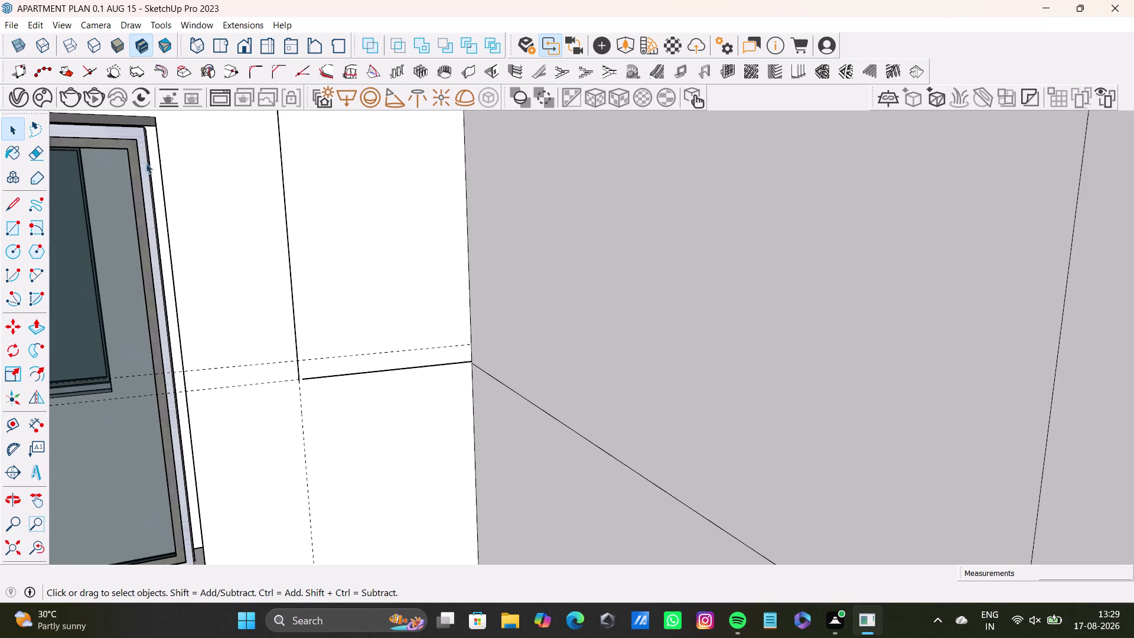
Delete the panel outline's old bottom edge.
scroll(down, 3)
scroll(up, 3)
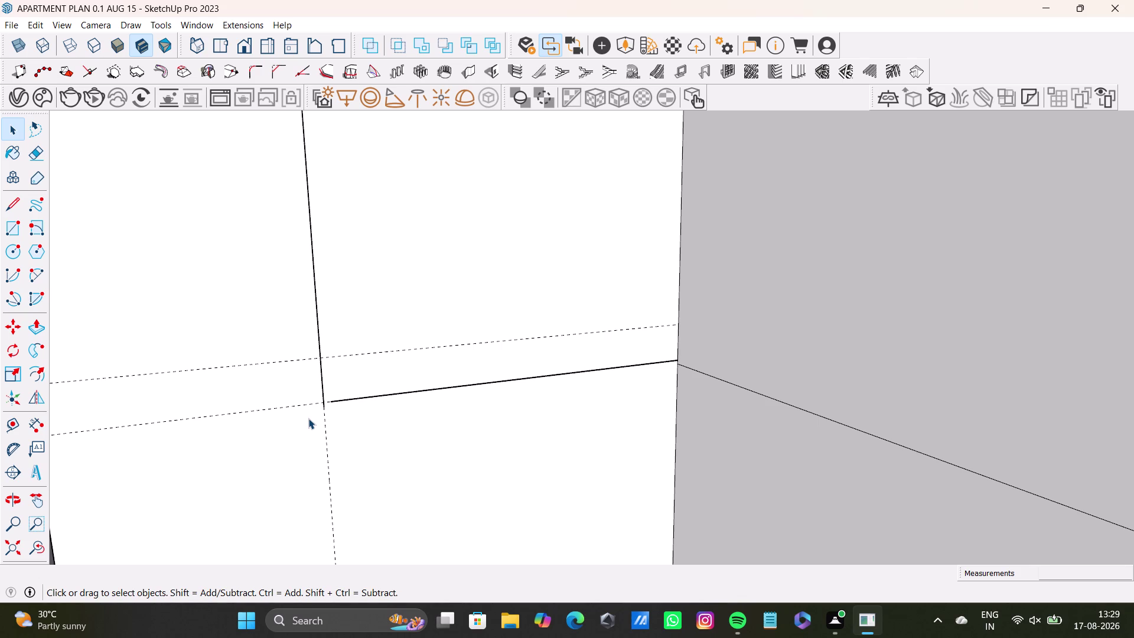
scroll(down, 3)
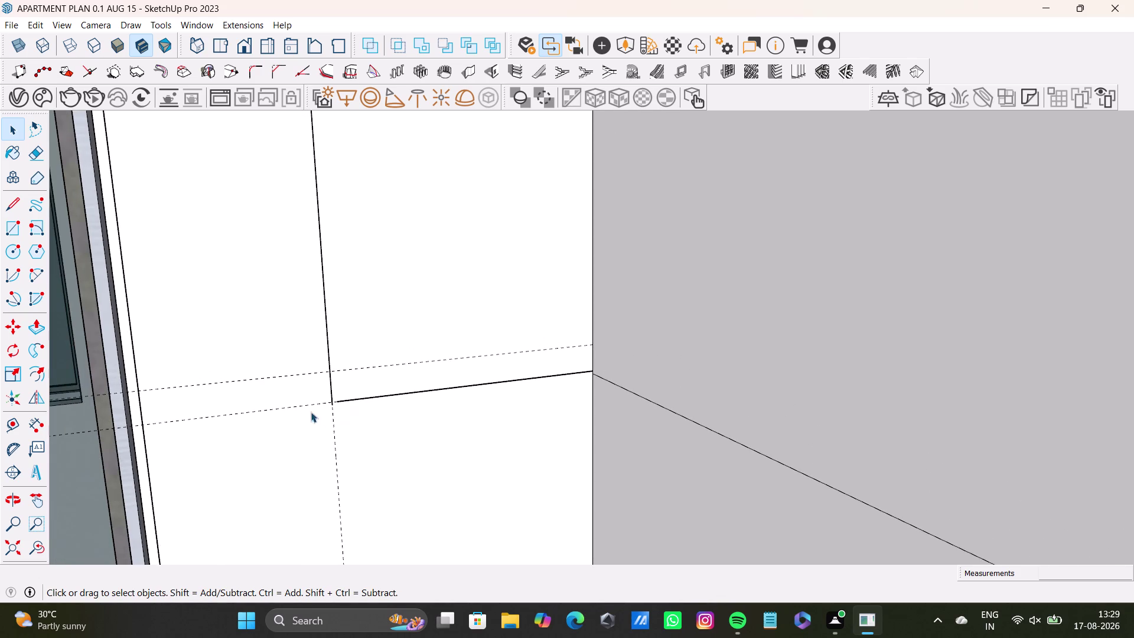
click(411, 391)
key(Delete)
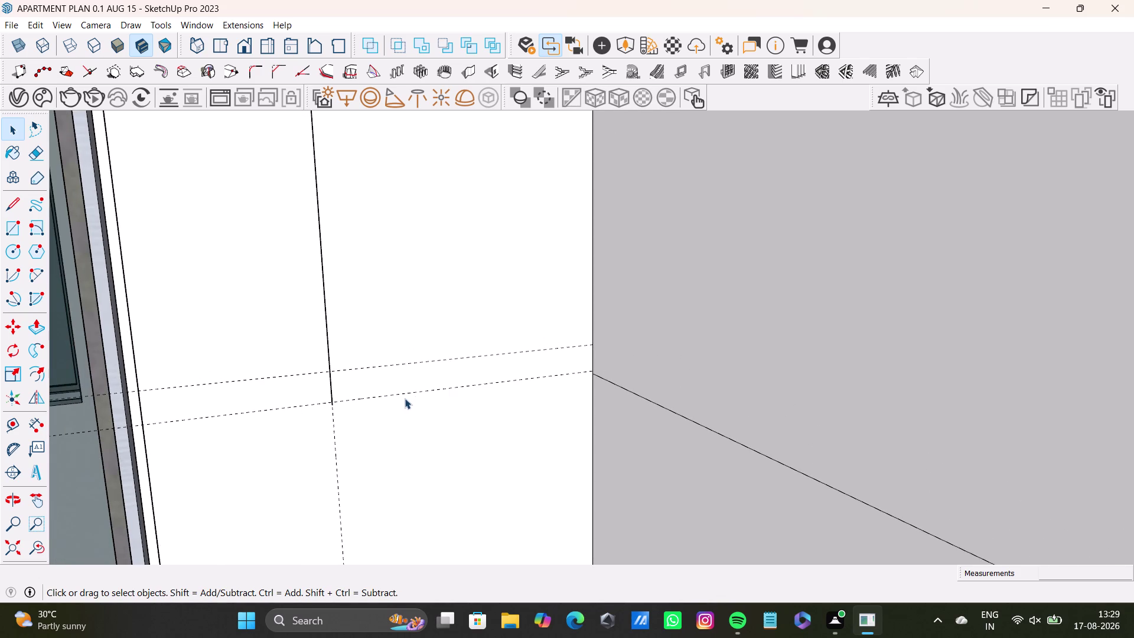
Draw a new bottom edge from the wall corner to the panel's side edge.
click(13, 197)
scroll(up, 3)
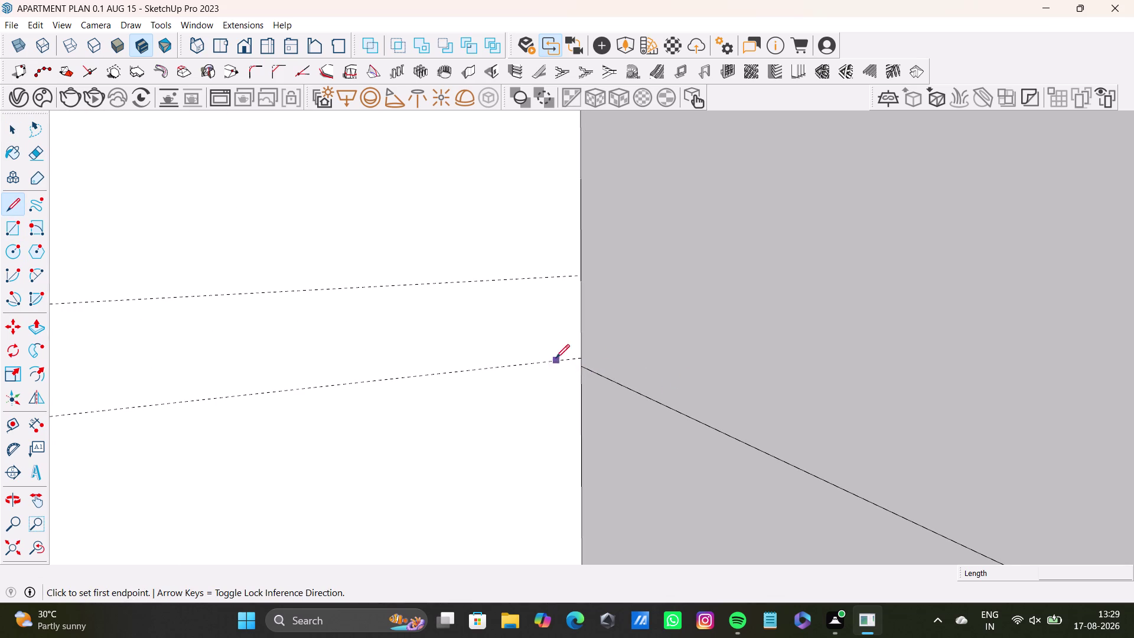
click(581, 369)
scroll(down, 3)
middle_drag(222, 426, 661, 383)
scroll(down, 3)
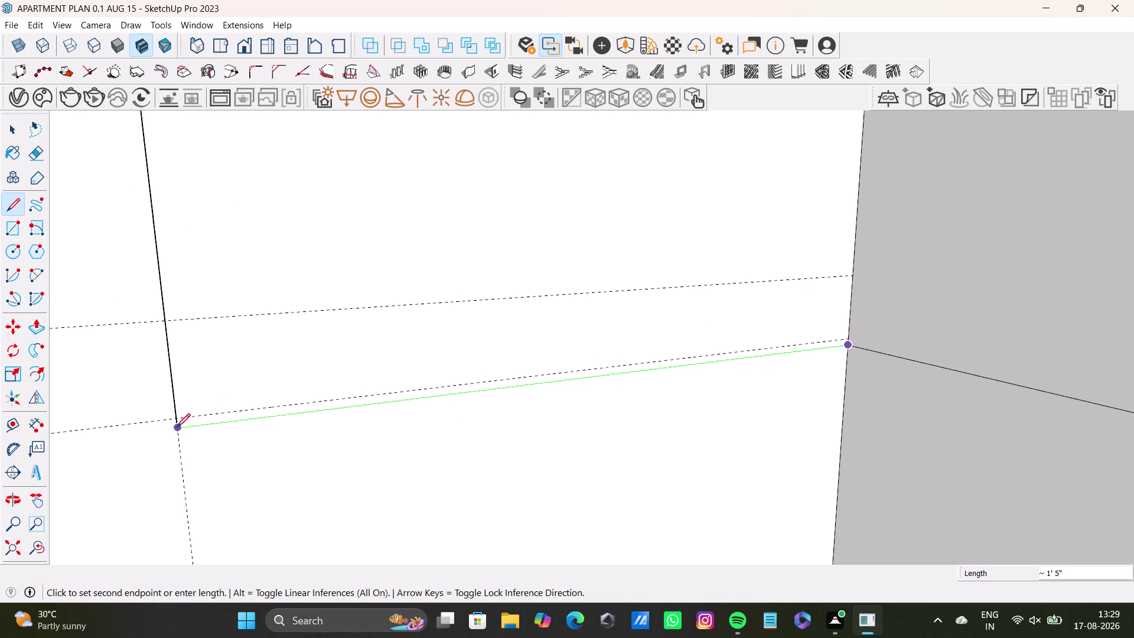
click(177, 428)
key(space)
scroll(down, 3)
middle_drag(378, 445, 389, 506)
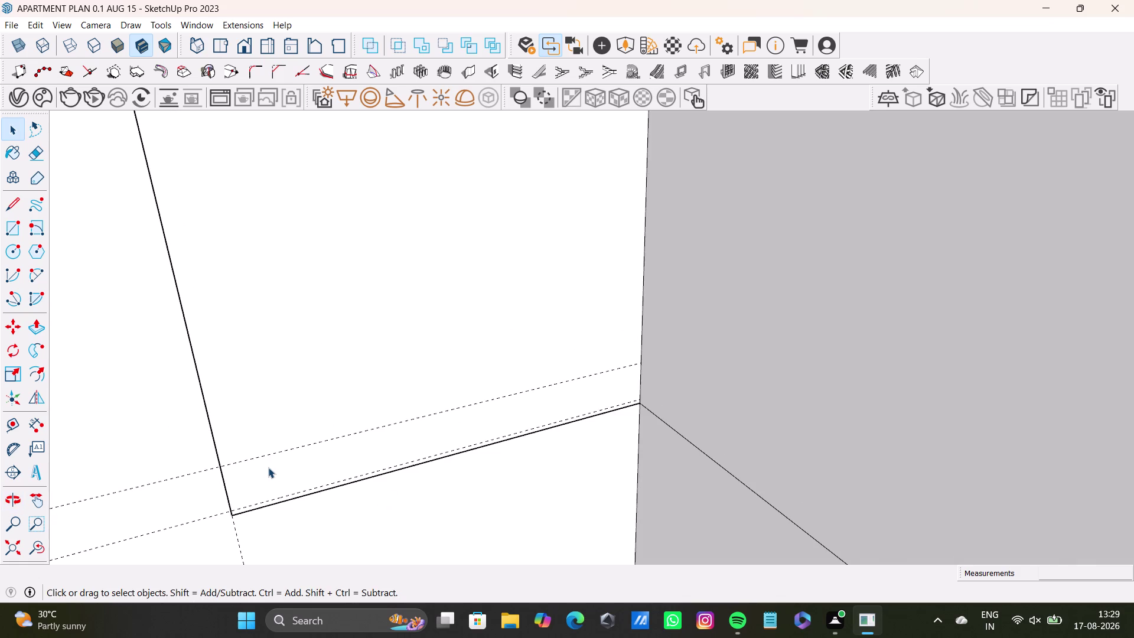
scroll(up, 3)
middle_drag(267, 465, 297, 415)
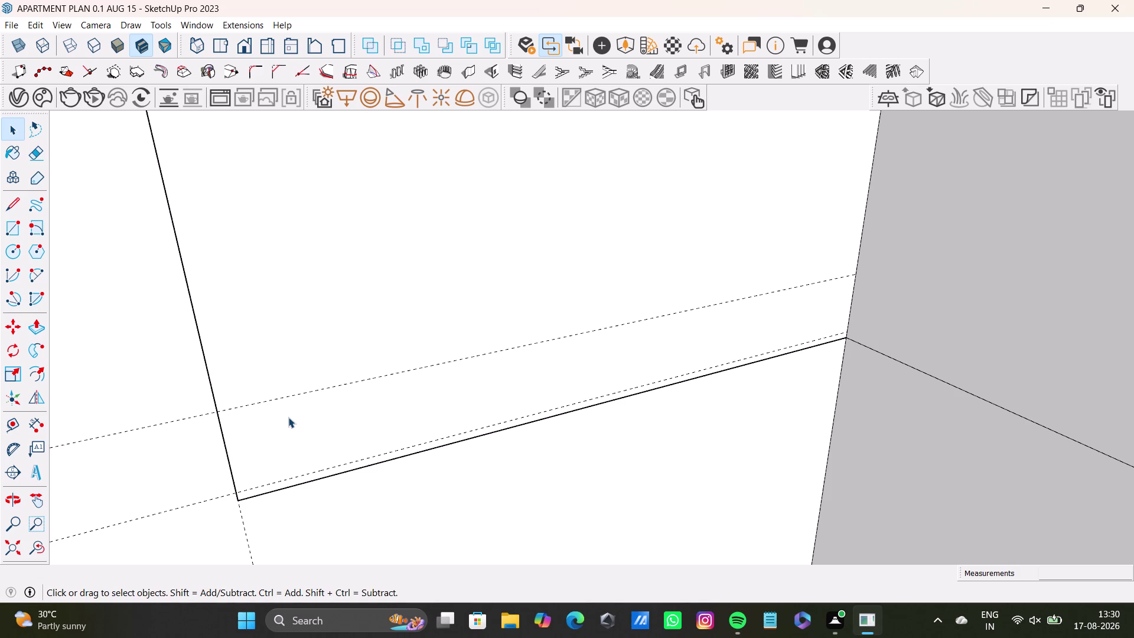
Delete the stray guide line above the panel's bottom edge.
key(space)
scroll(down, 3)
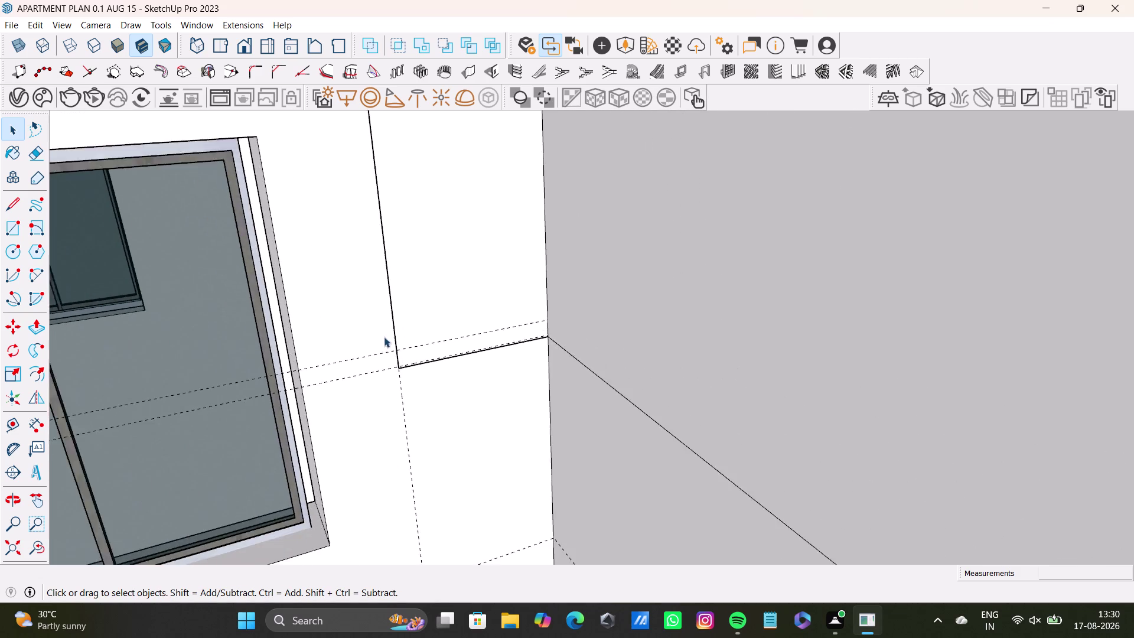
scroll(down, 3)
middle_drag(384, 337, 417, 341)
middle_drag(419, 340, 473, 375)
middle_drag(481, 322, 399, 322)
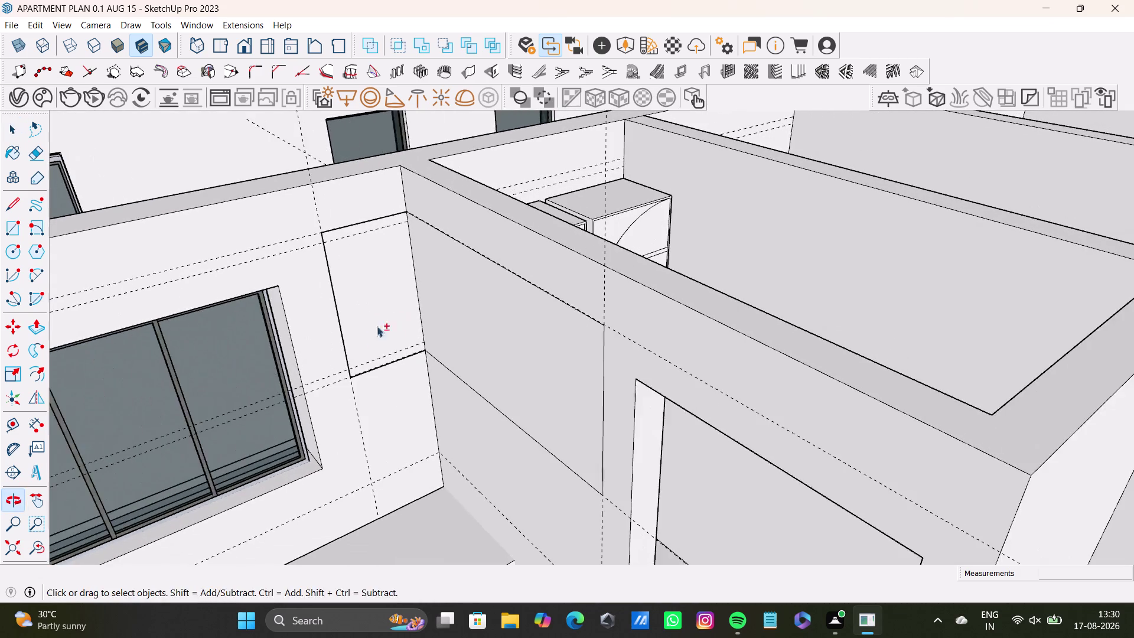
middle_drag(379, 350, 513, 276)
middle_drag(582, 272, 434, 191)
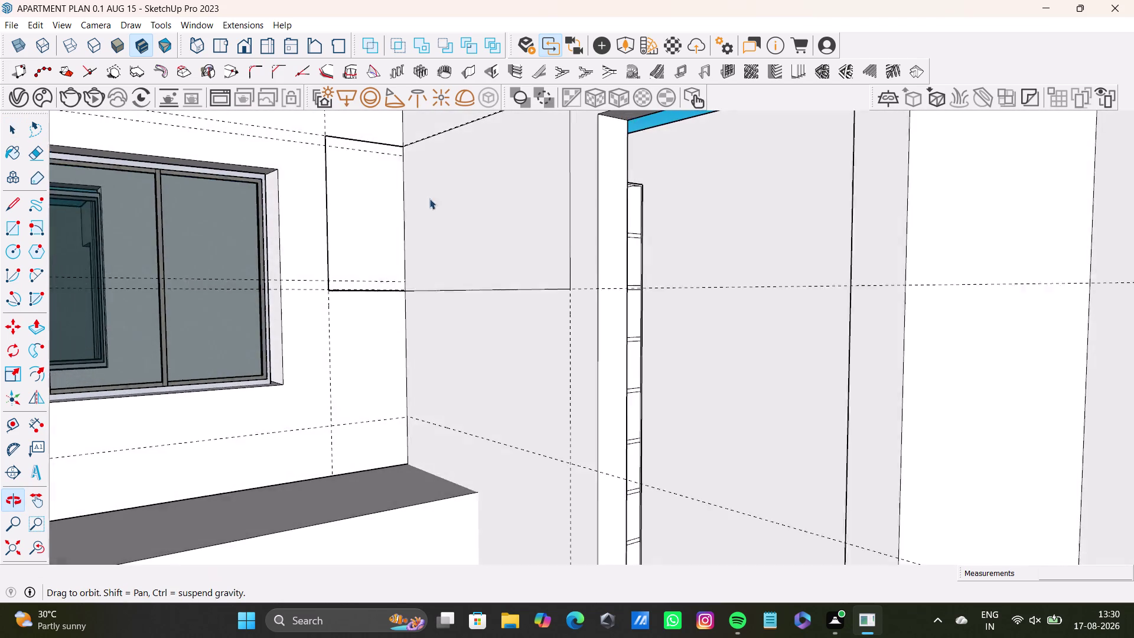
middle_drag(434, 192, 432, 195)
scroll(up, 3)
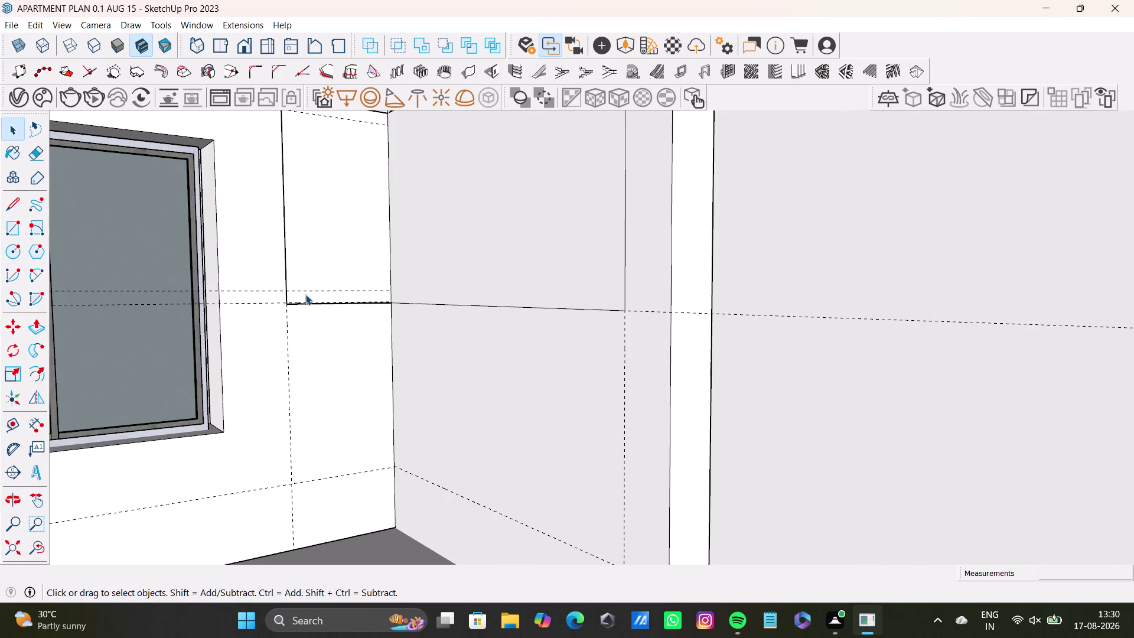
scroll(up, 3)
scroll(up, 3)
click(396, 285)
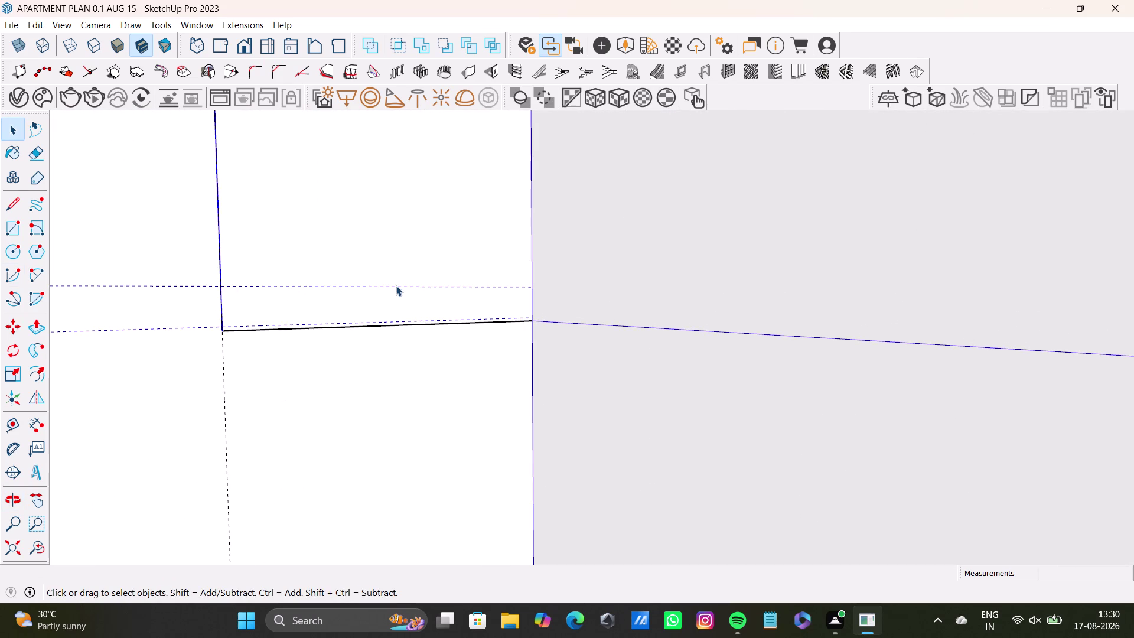
click(396, 285)
double_click(396, 291)
double_click(397, 286)
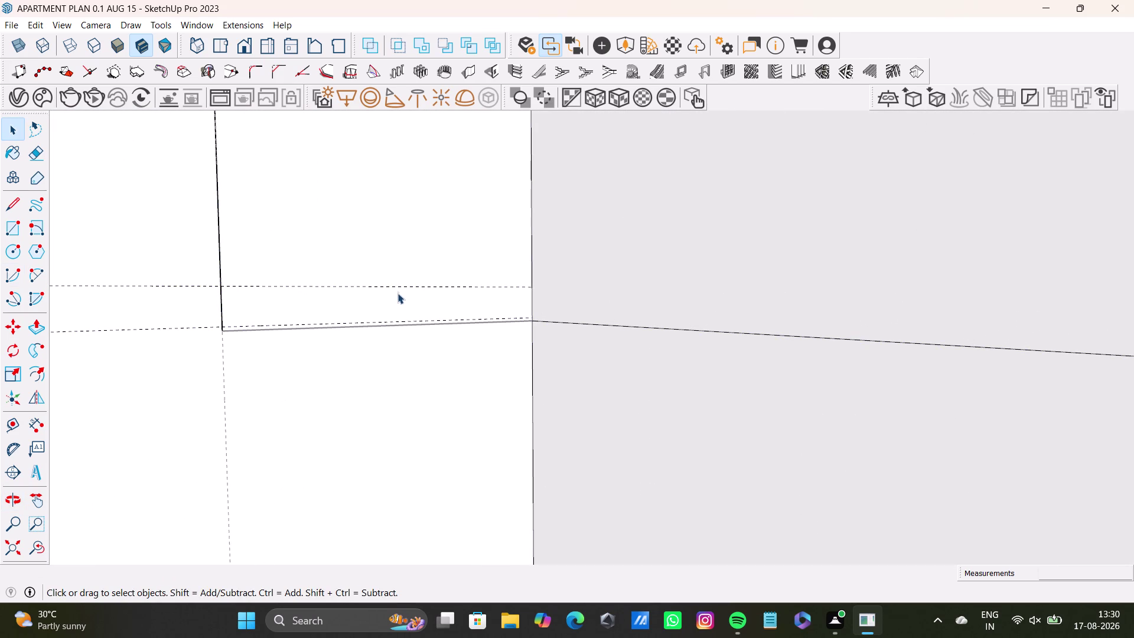
click(397, 286)
key(Delete)
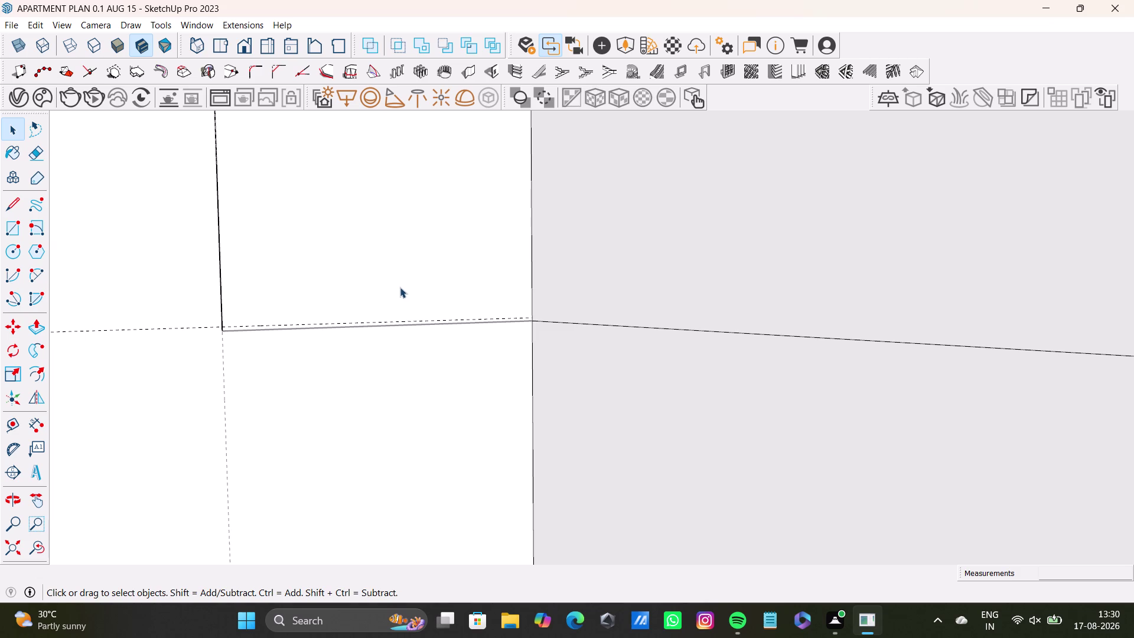
Delete the guide line near the panel's top edge and check the corner.
middle_drag(470, 325, 480, 396)
scroll(down, 3)
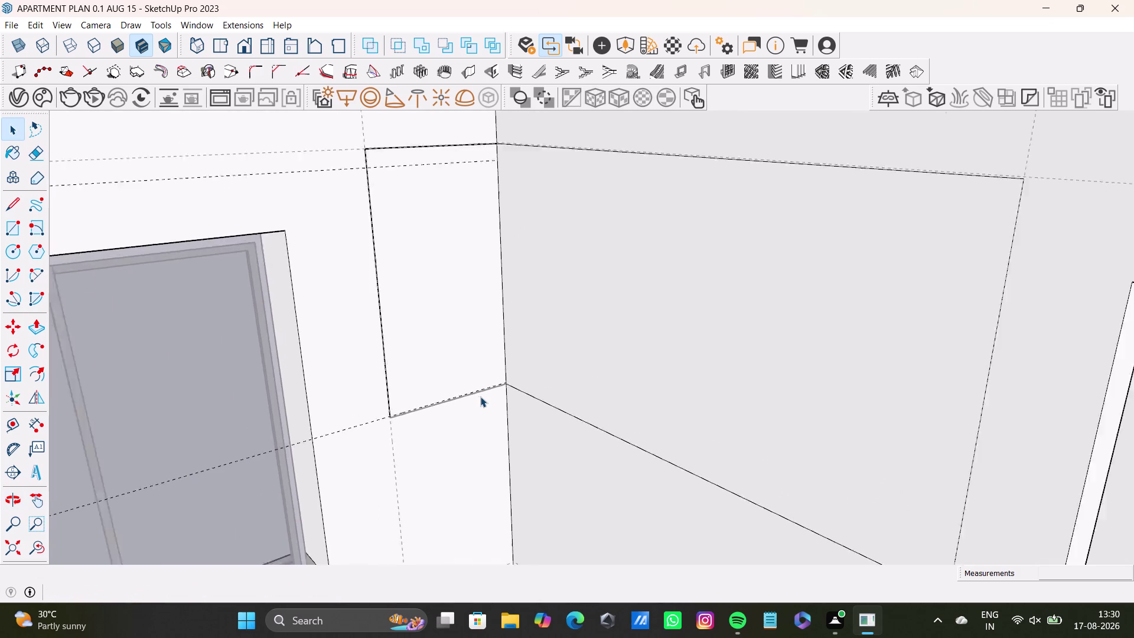
middle_drag(459, 337, 392, 354)
scroll(up, 3)
click(348, 210)
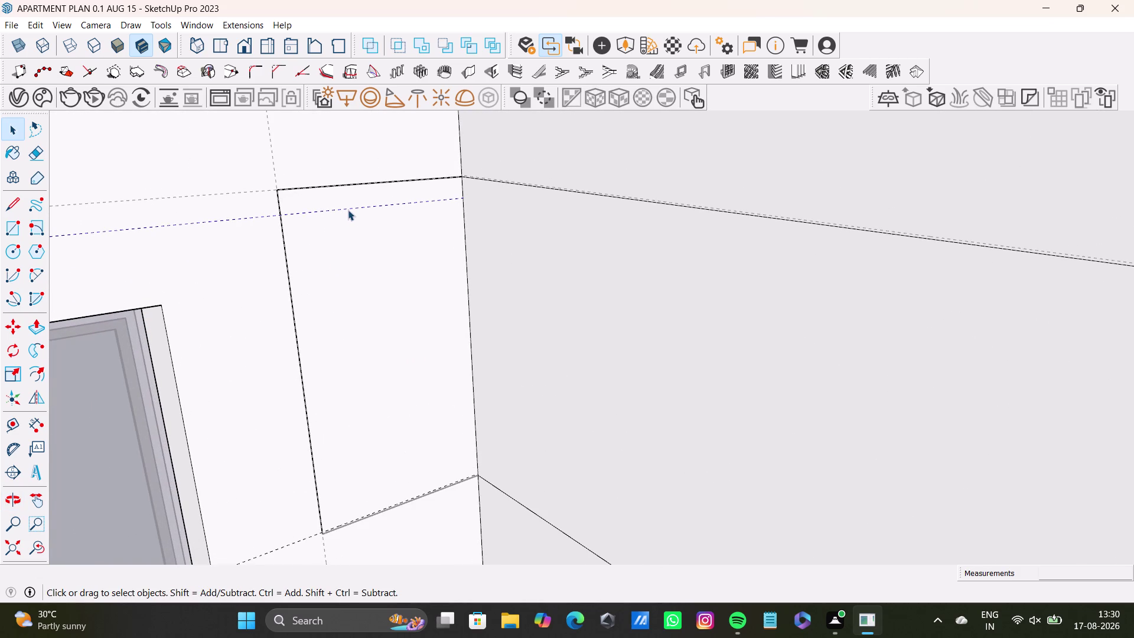
key(Delete)
scroll(down, 3)
middle_drag(526, 293, 547, 289)
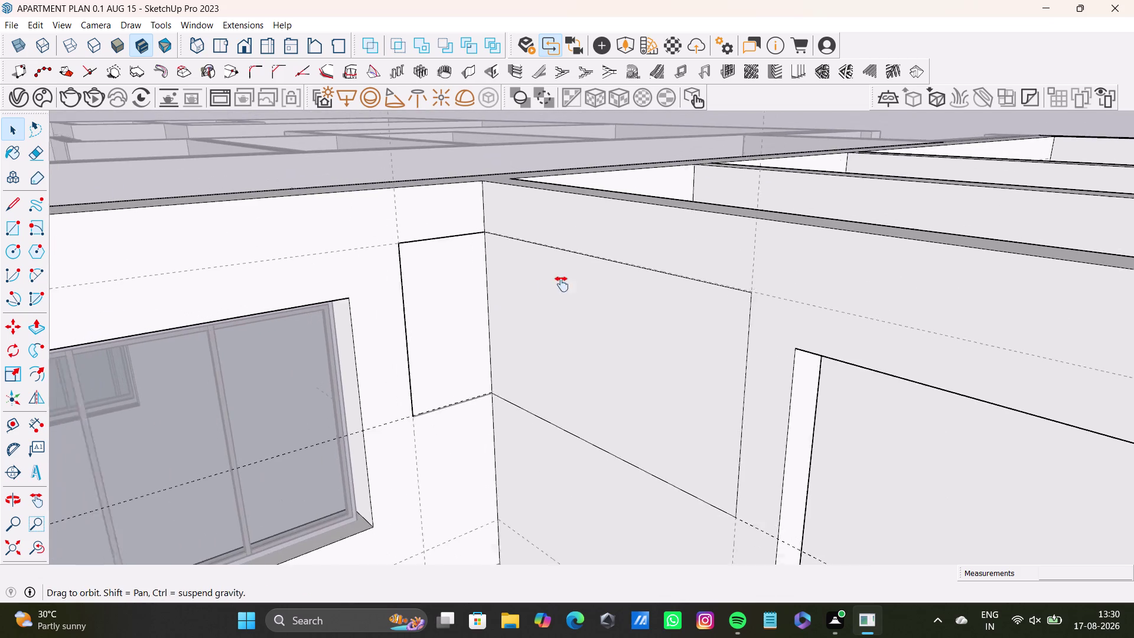
middle_drag(547, 290, 565, 283)
middle_drag(572, 281, 519, 296)
middle_drag(527, 301, 704, 345)
scroll(up, 3)
middle_drag(702, 338, 694, 253)
middle_drag(697, 241, 649, 132)
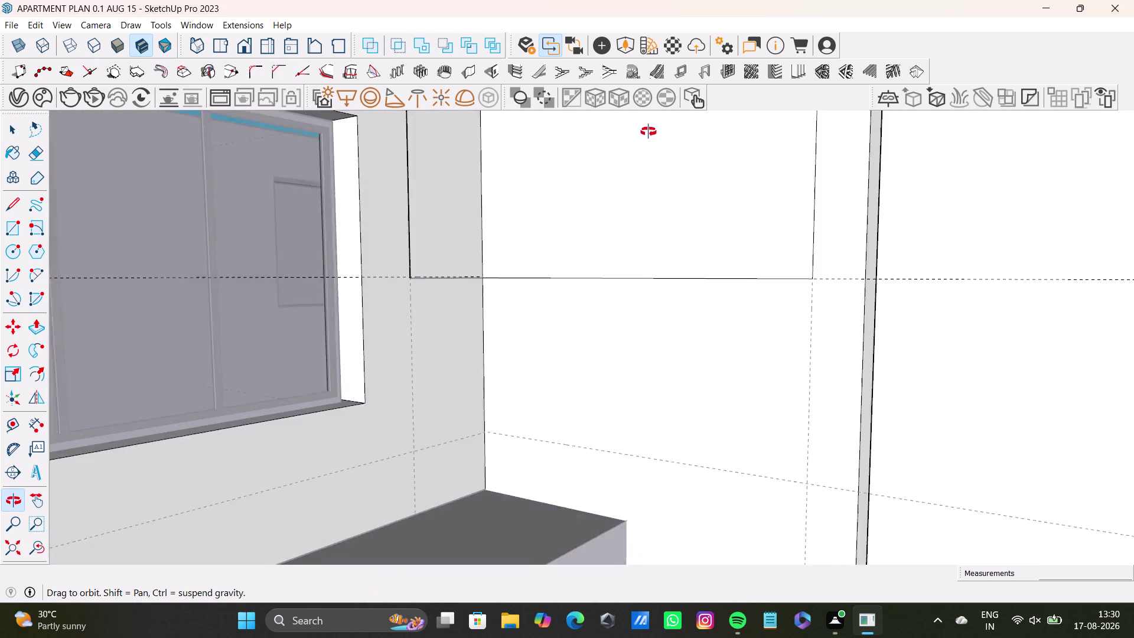
middle_drag(648, 131, 563, 126)
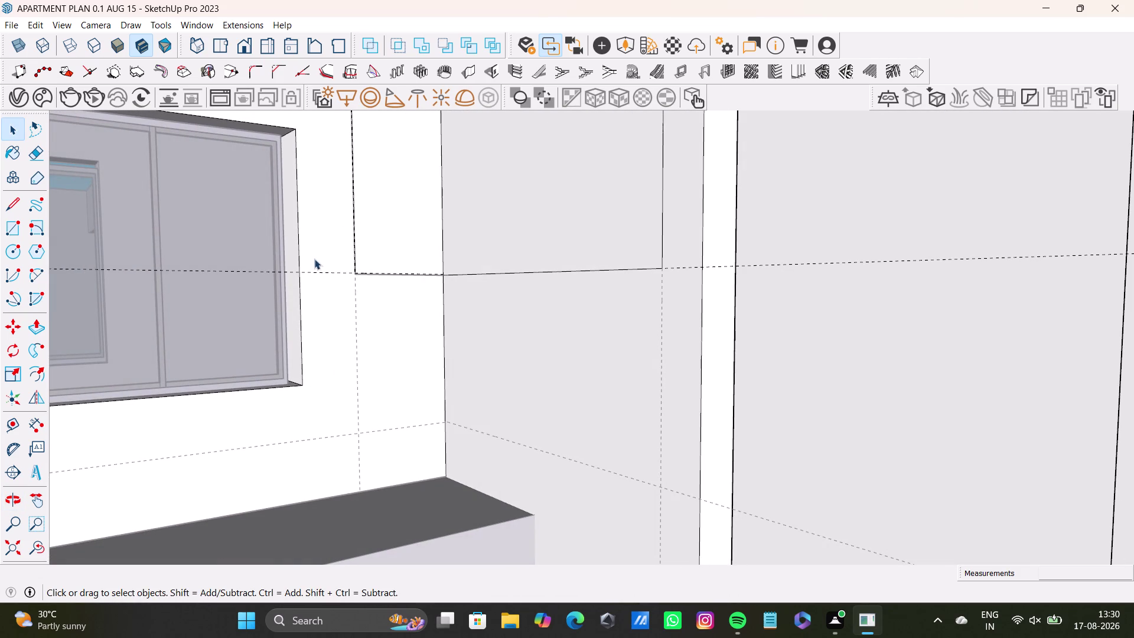
middle_drag(315, 259, 359, 370)
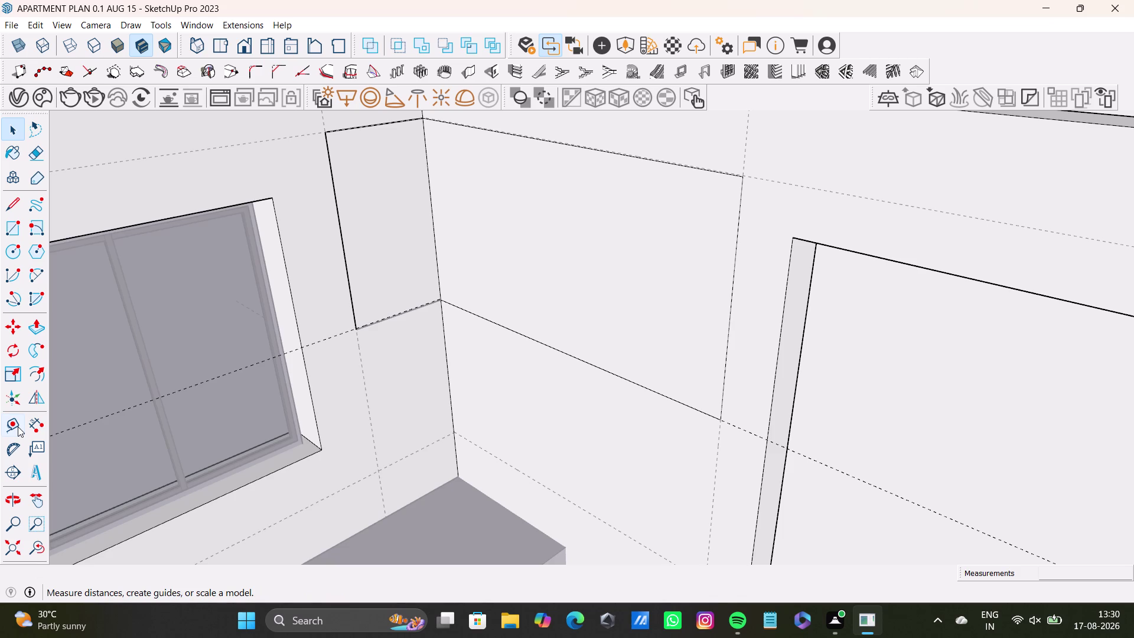
Place 2-inch guides offset from the panel's side and bottom edges.
click(18, 426)
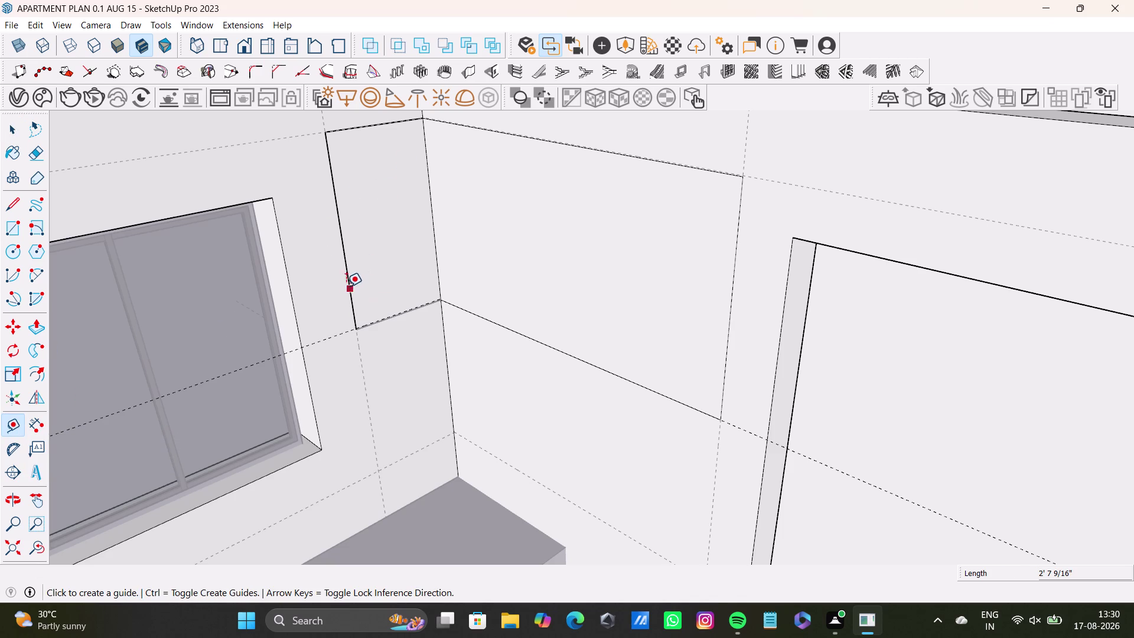
click(349, 287)
key(2)
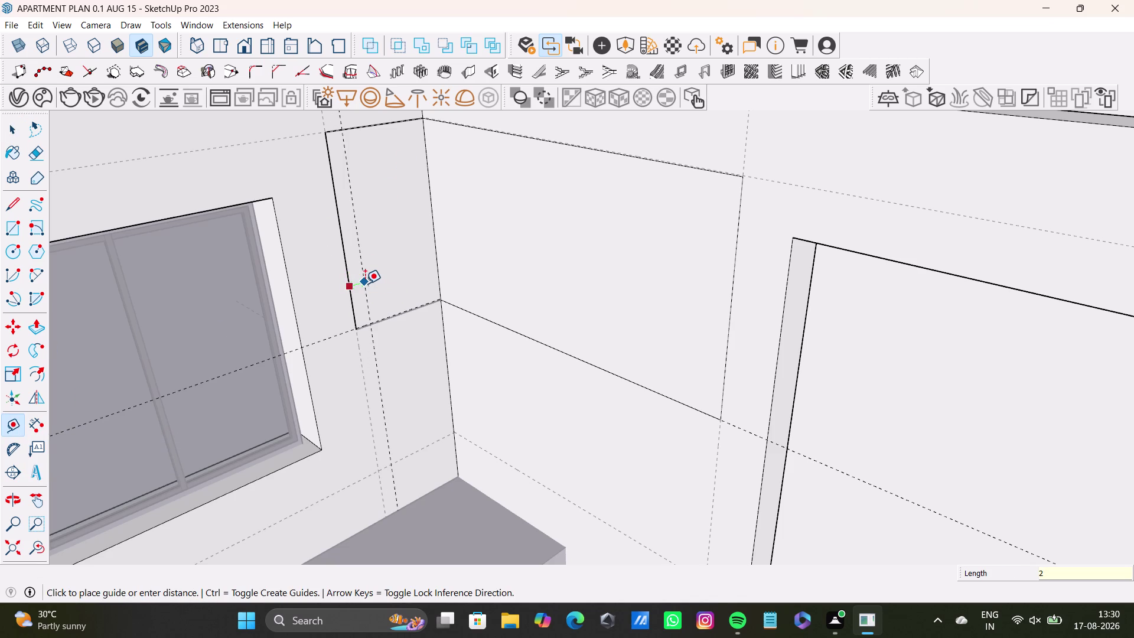
key(shift+quotedbl)
key(Return)
click(473, 309)
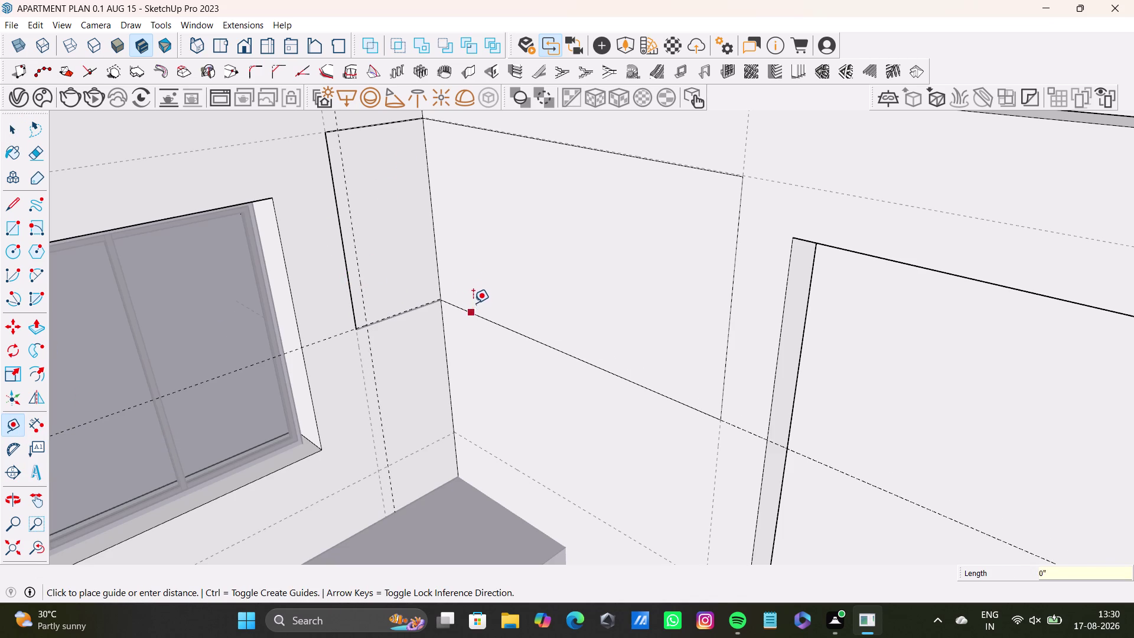
text(2)
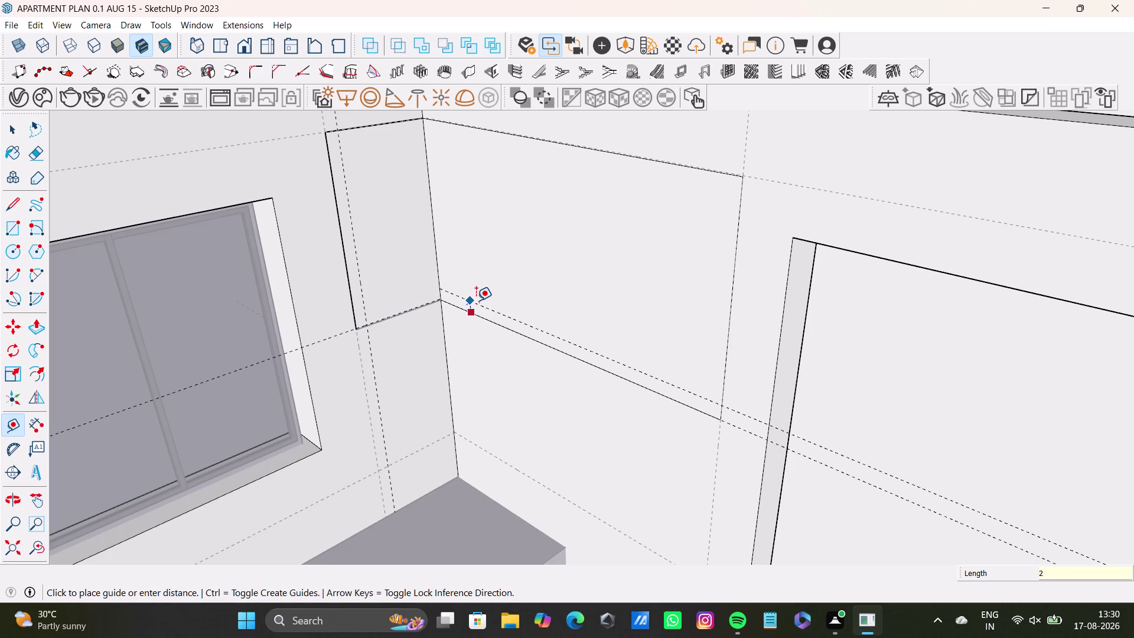
text(")
key(Return)
Add another 2-inch guide from the panel's lower edge.
scroll(up, 3)
scroll(up, 3)
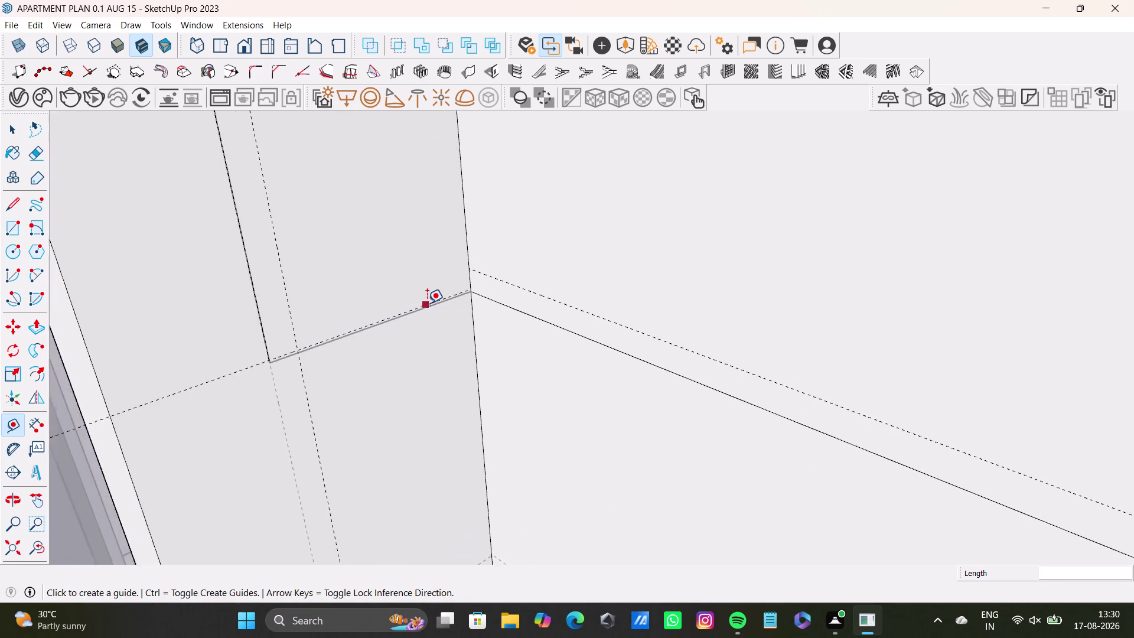
scroll(up, 3)
click(431, 306)
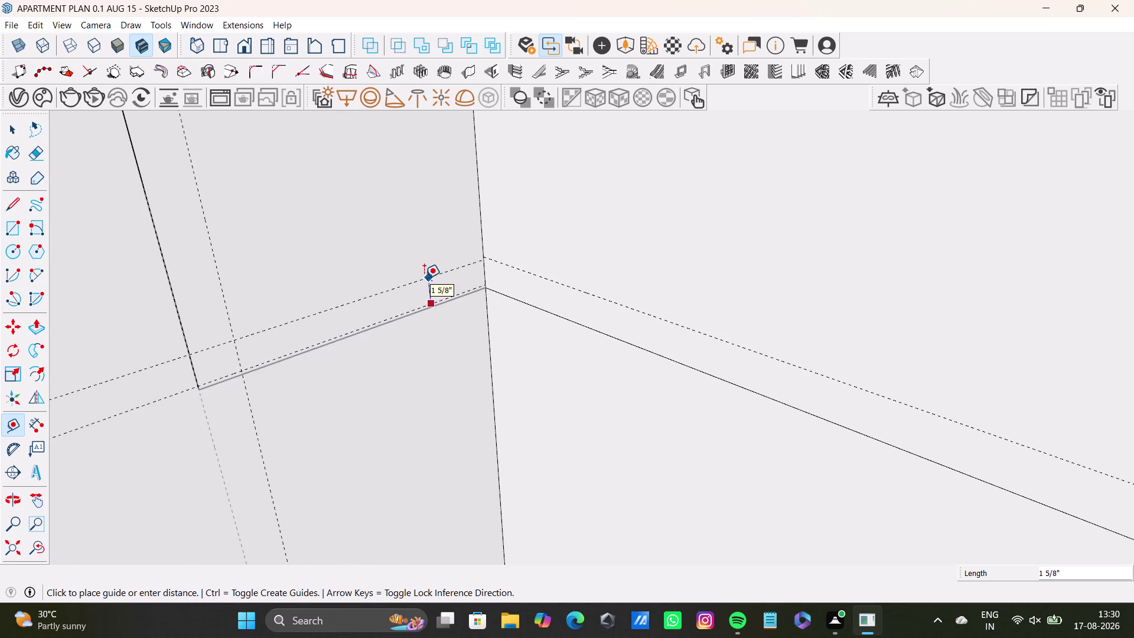
key(space)
scroll(up, 3)
scroll(up, 3)
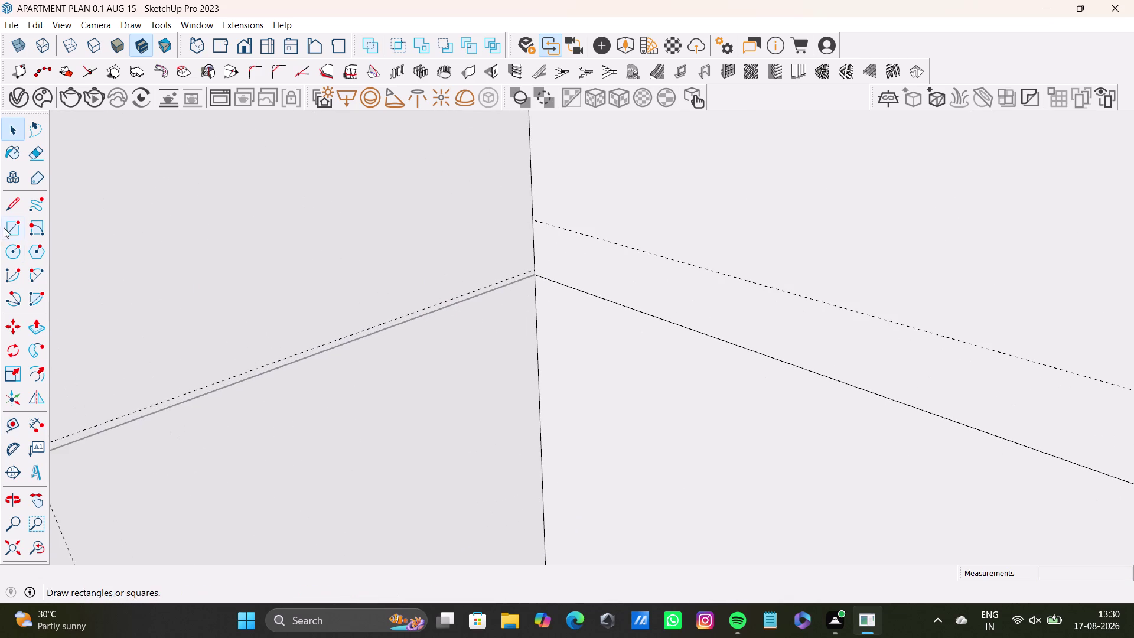
click(11, 417)
click(409, 321)
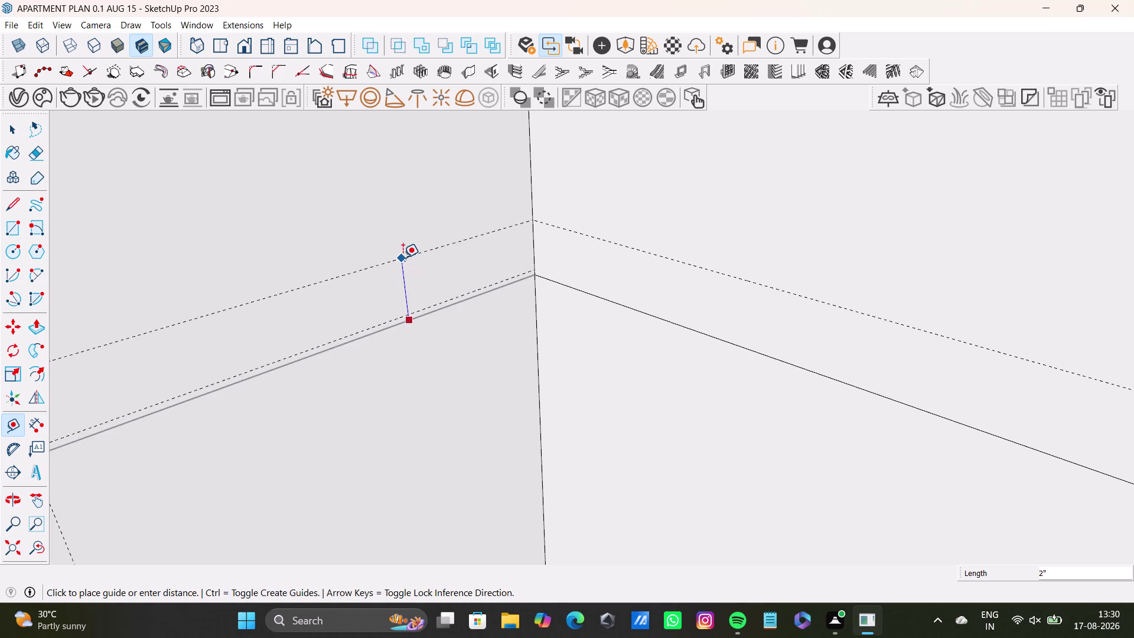
click(403, 257)
key(space)
scroll(down, 3)
scroll(down, 3)
middle_drag(359, 298, 370, 392)
scroll(up, 3)
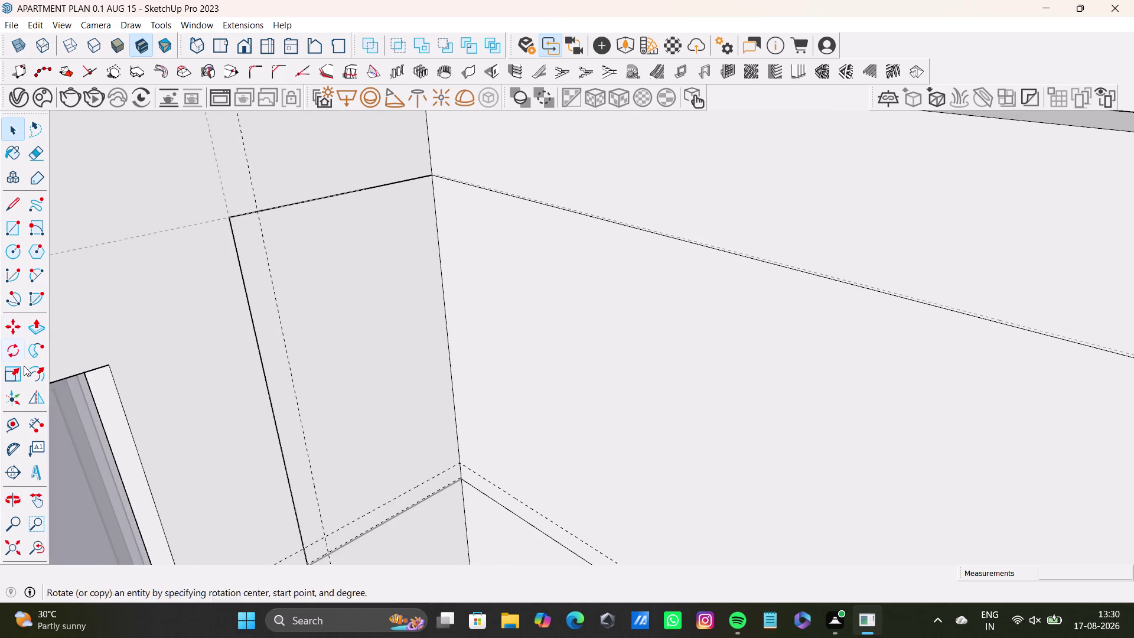
Place 2-inch guides below the top edges of the panel and corner wall.
click(14, 424)
scroll(up, 3)
click(290, 197)
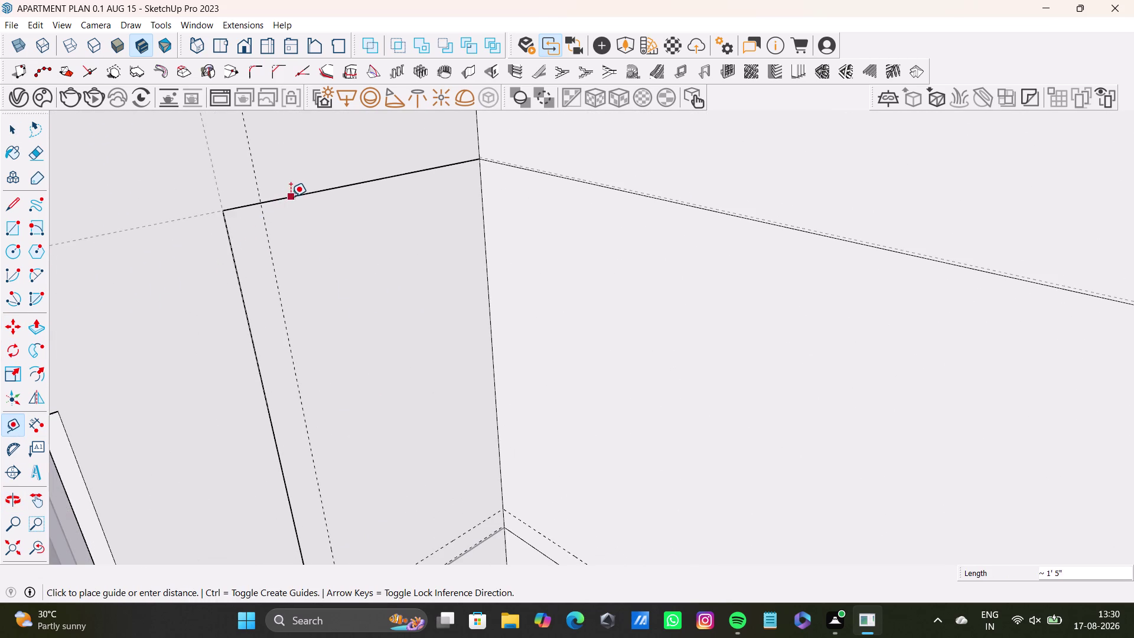
key(2)
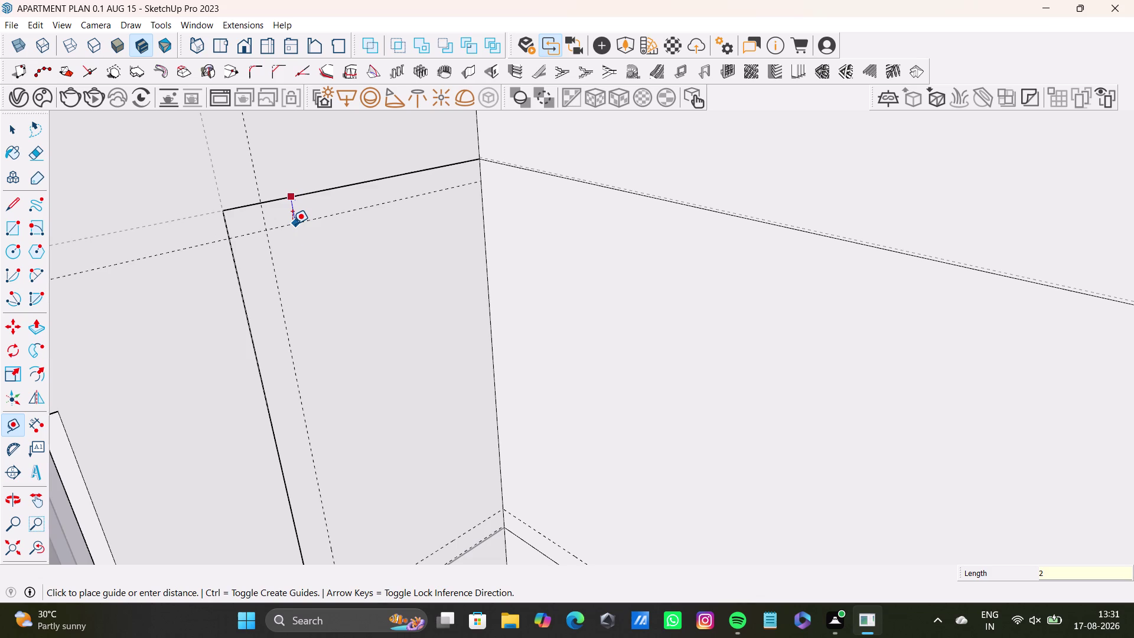
key(shift+quotedbl)
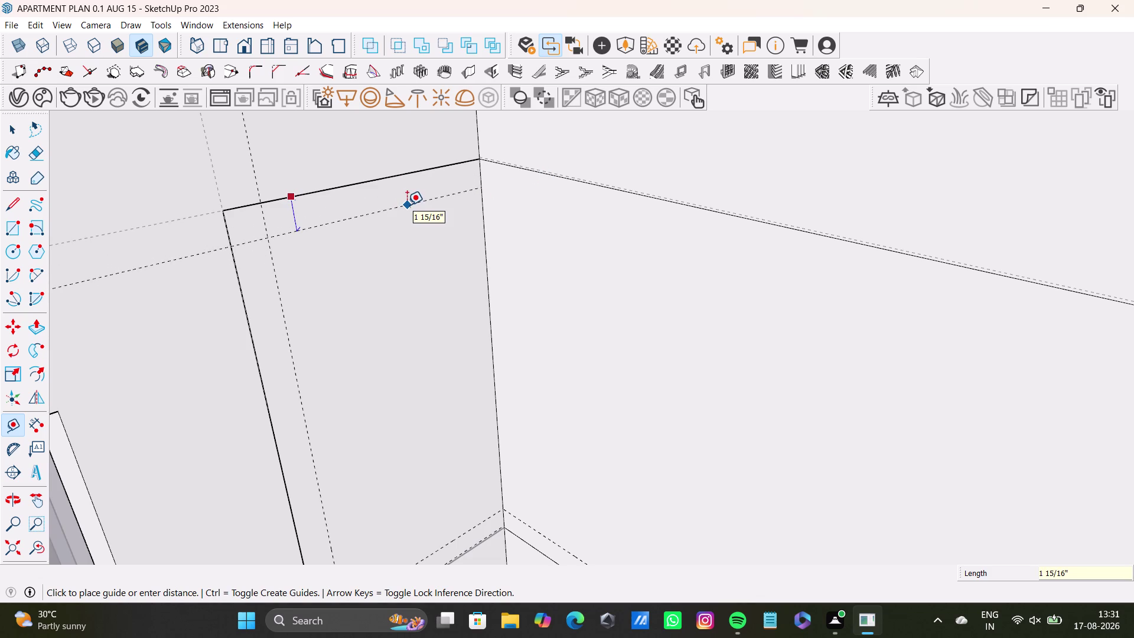
key(2)
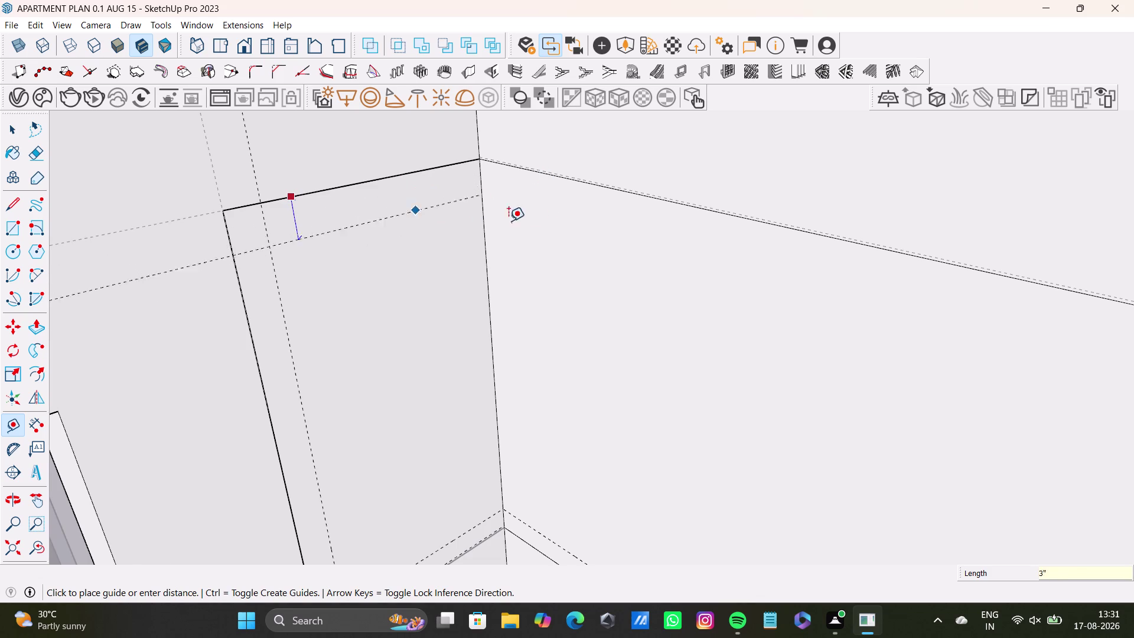
click(462, 194)
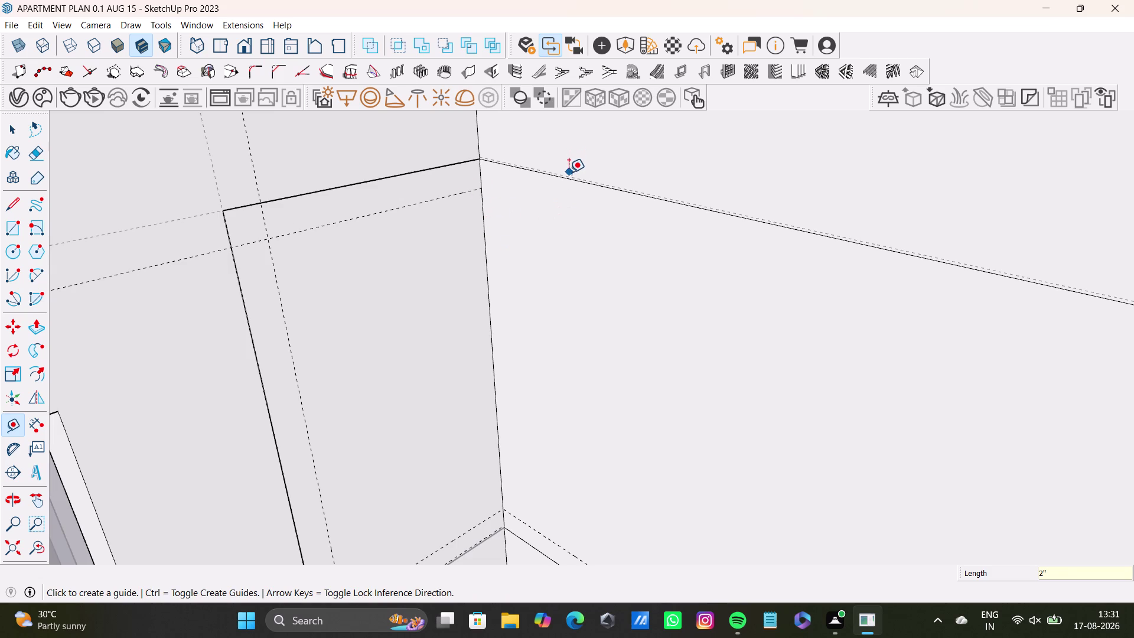
click(570, 177)
click(559, 209)
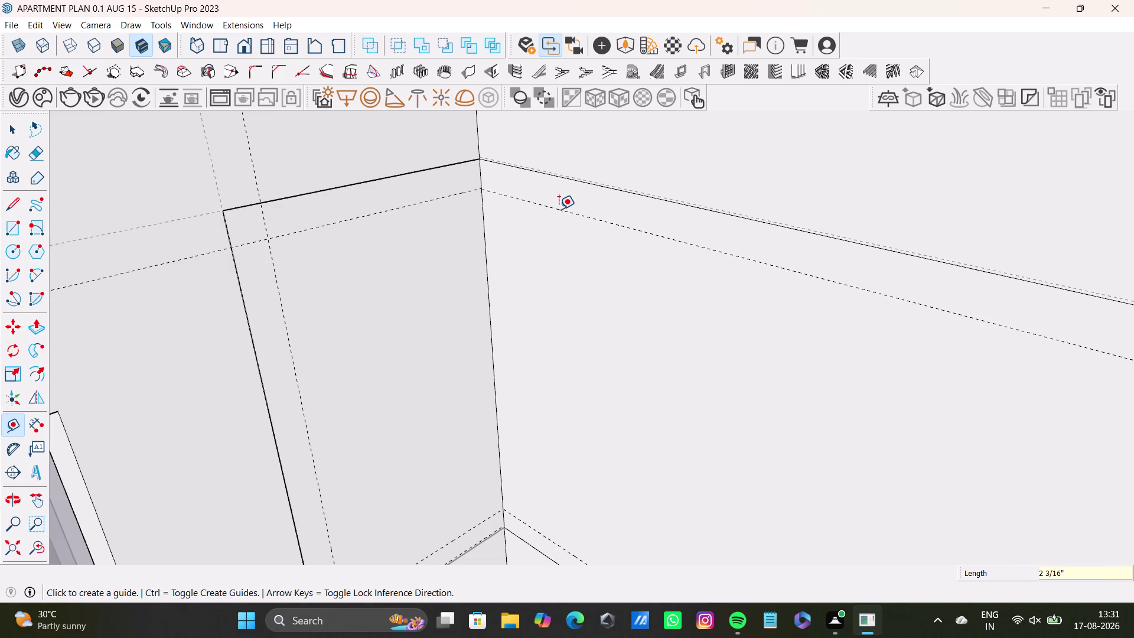
key(space)
Place a 2-inch guide inside the panel's vertical edge on the corner wall.
scroll(down, 3)
middle_drag(541, 257, 515, 217)
scroll(up, 3)
middle_drag(556, 293, 597, 290)
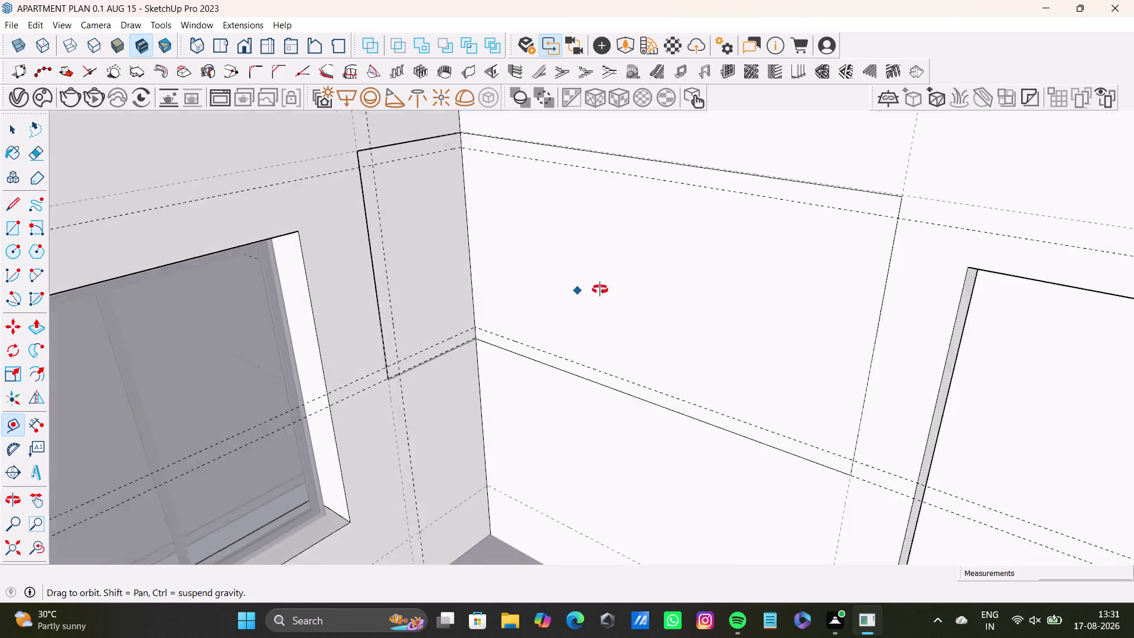
middle_drag(597, 290, 600, 289)
click(897, 331)
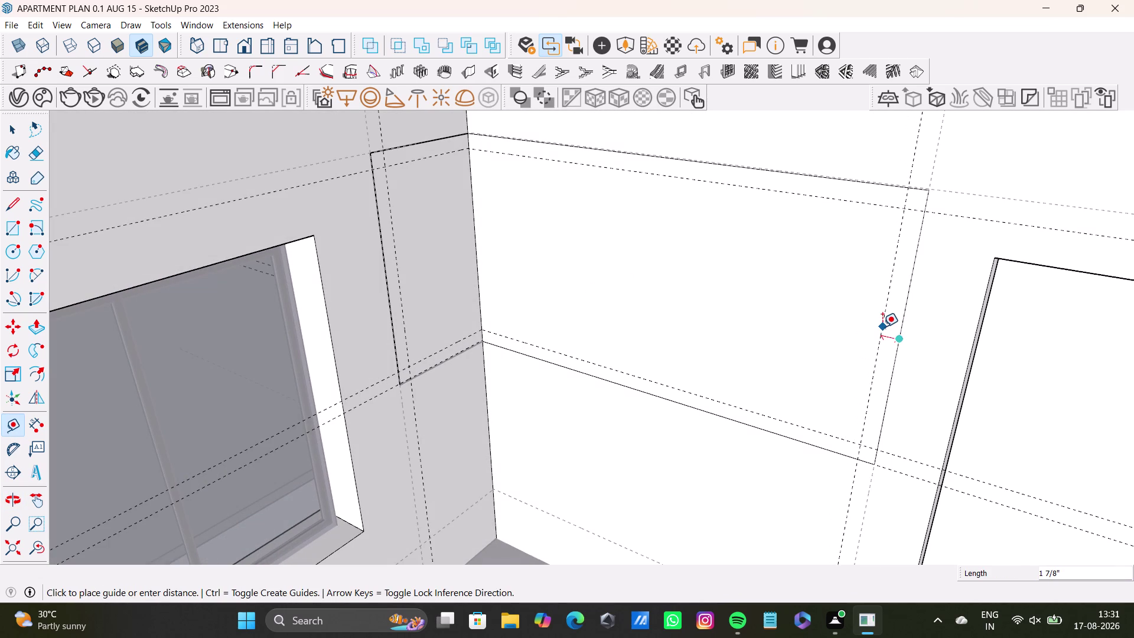
key(2)
key(shift+quotedbl)
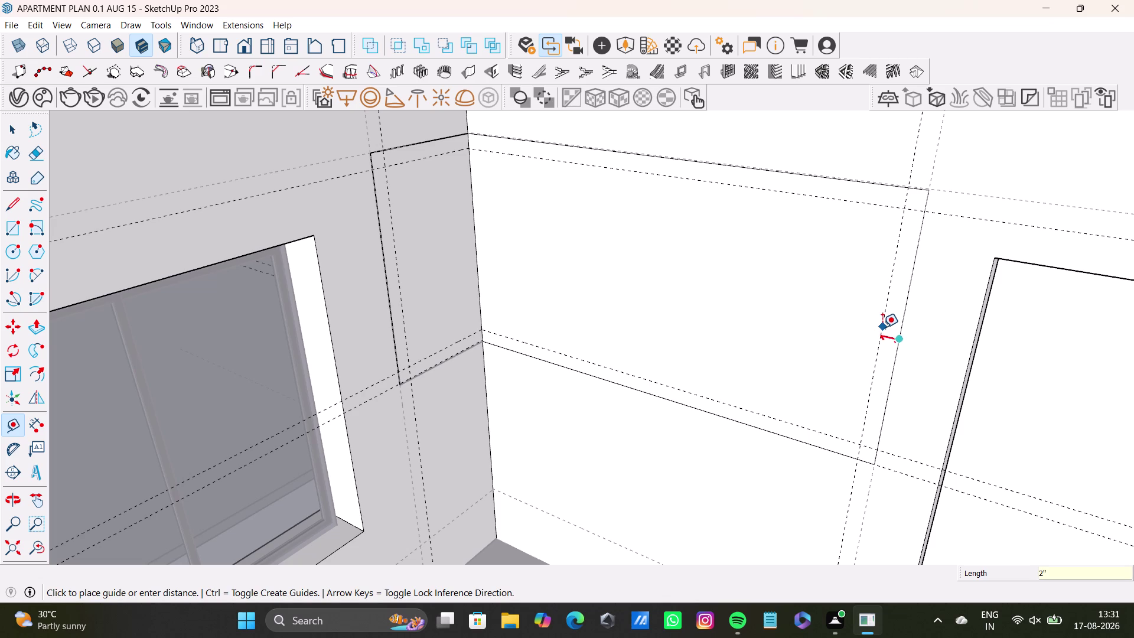
key(Return)
key(space)
scroll(down, 3)
middle_drag(735, 307, 649, 306)
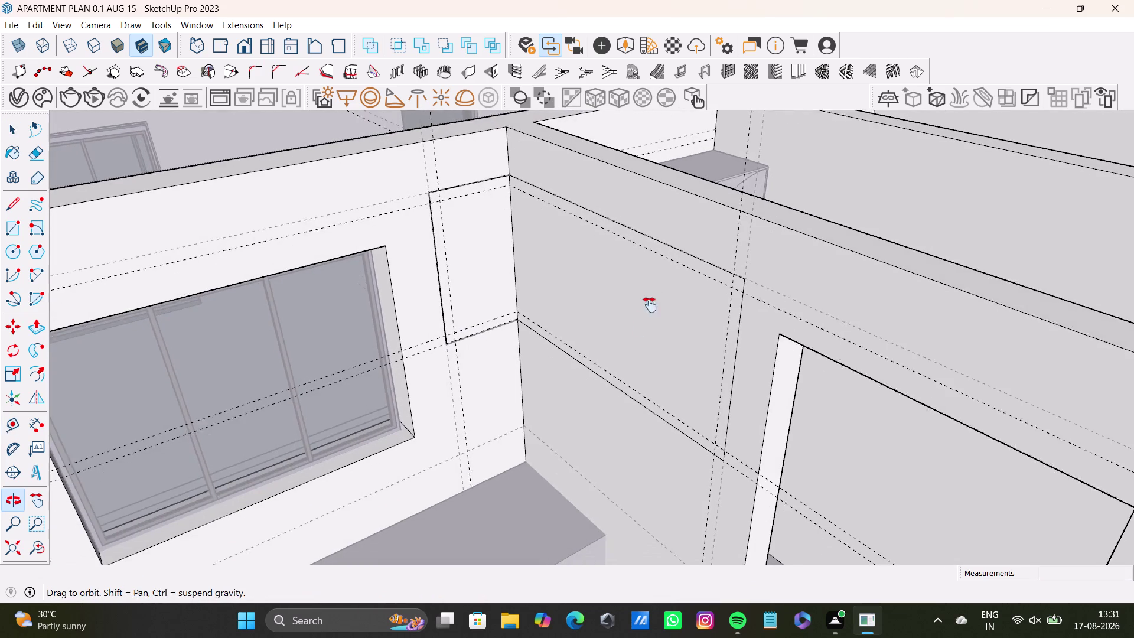
middle_drag(649, 306, 650, 300)
click(4, 228)
Draw an inner rectangle on the left panel along the 2-inch guides.
scroll(up, 3)
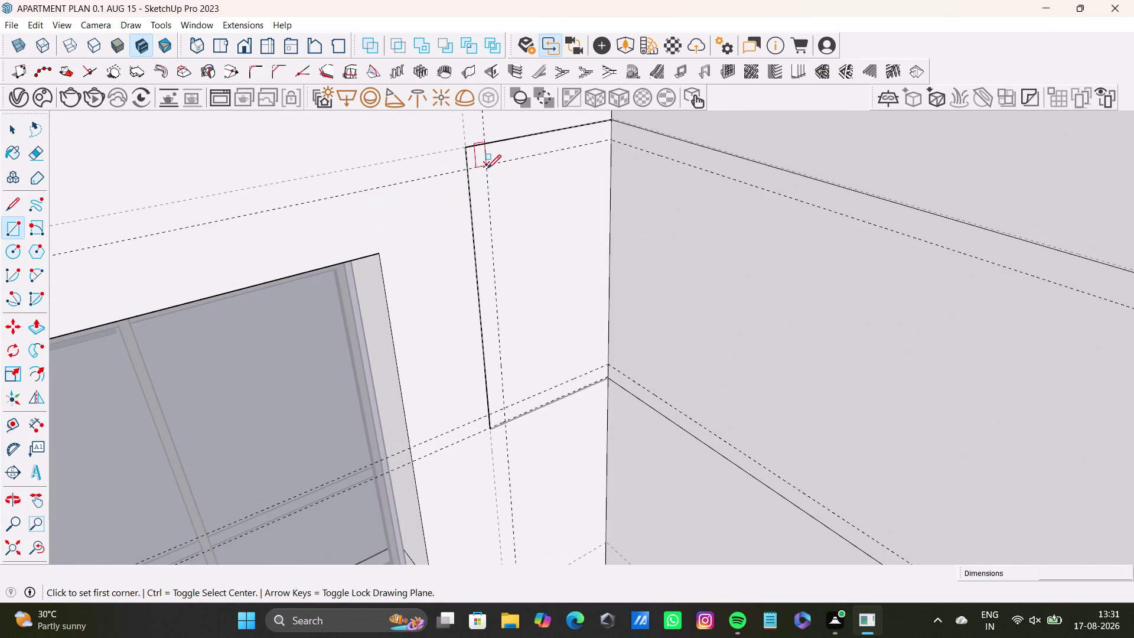
scroll(up, 3)
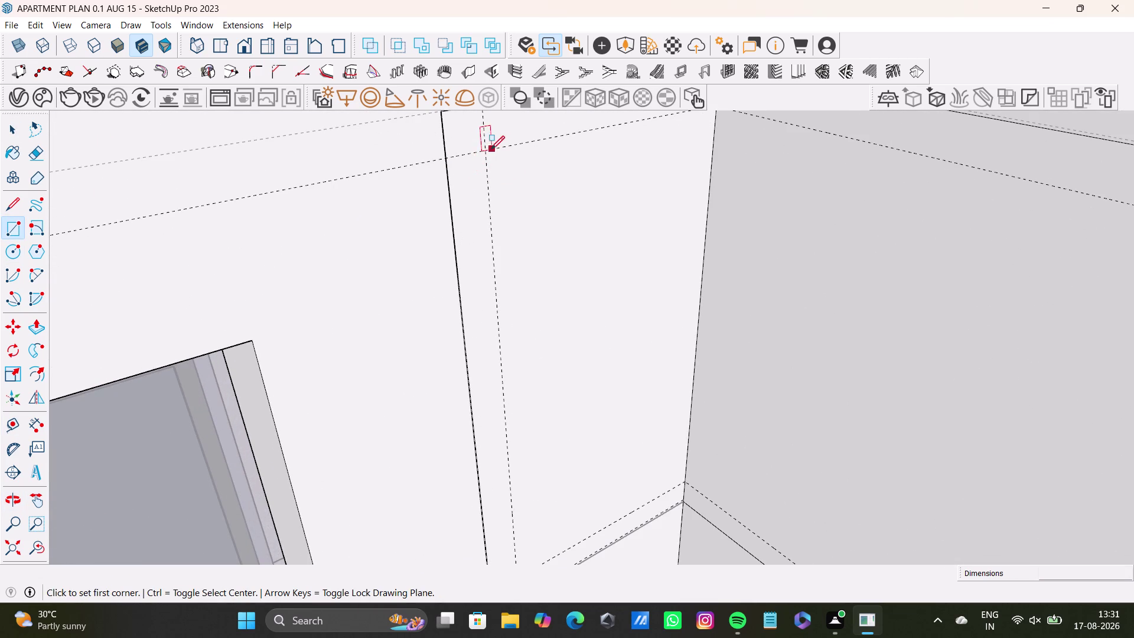
click(485, 150)
scroll(down, 3)
middle_drag(580, 454, 533, 338)
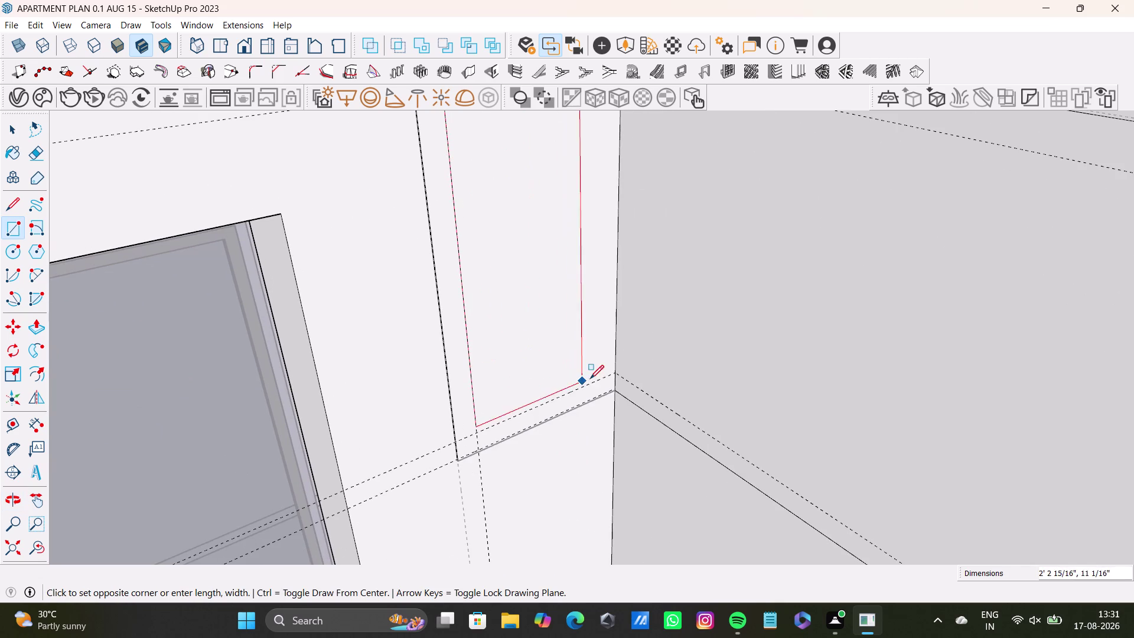
click(614, 377)
scroll(down, 3)
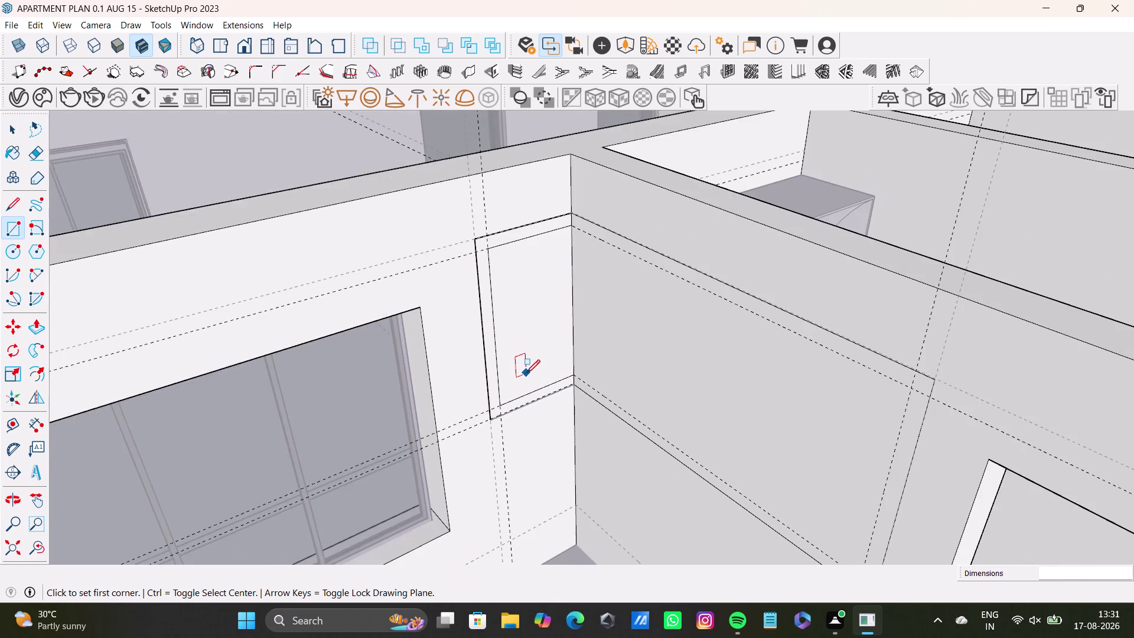
middle_drag(528, 372, 597, 400)
middle_drag(601, 402, 517, 370)
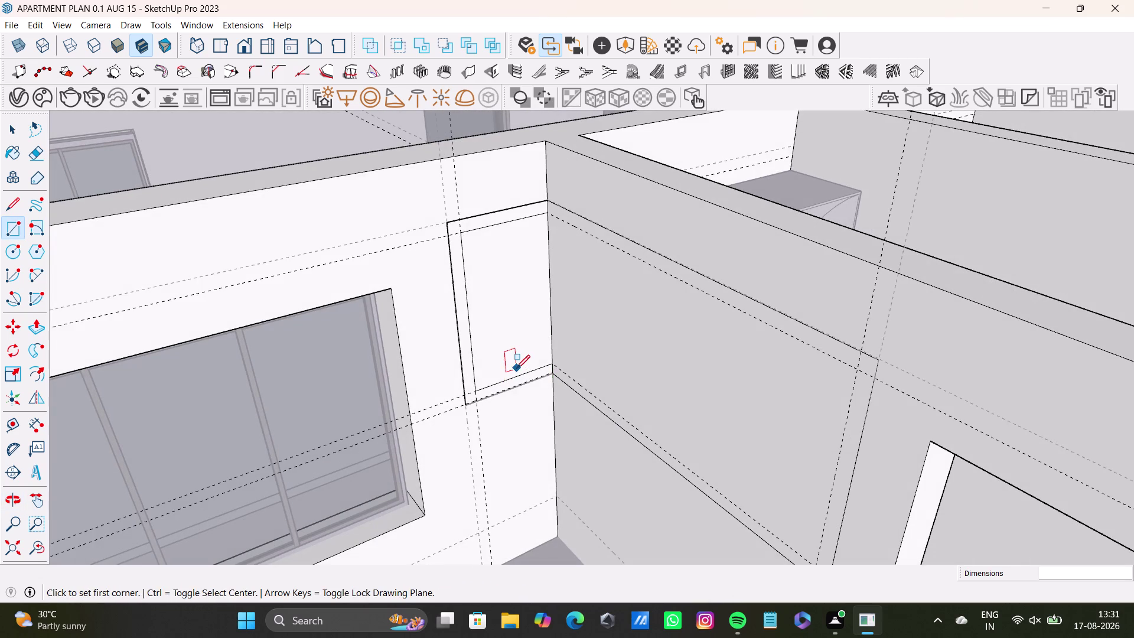
Undo the rectangle and trace the inner outline with lines to the wall corner.
key(ctrl+z)
key(space)
click(5, 198)
scroll(up, 3)
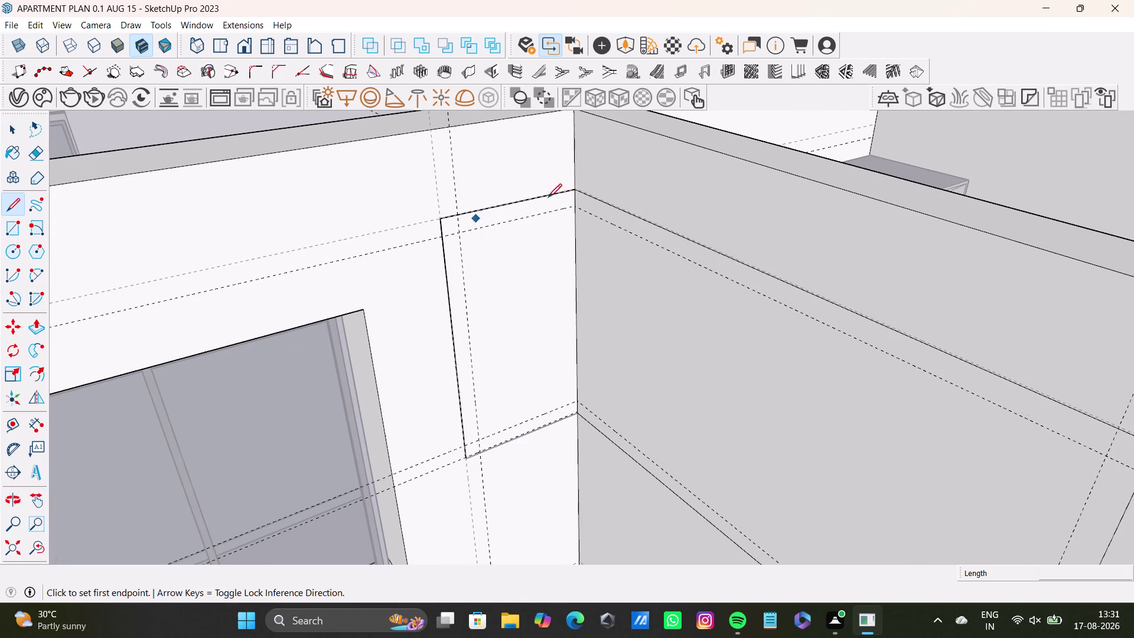
click(573, 208)
click(461, 232)
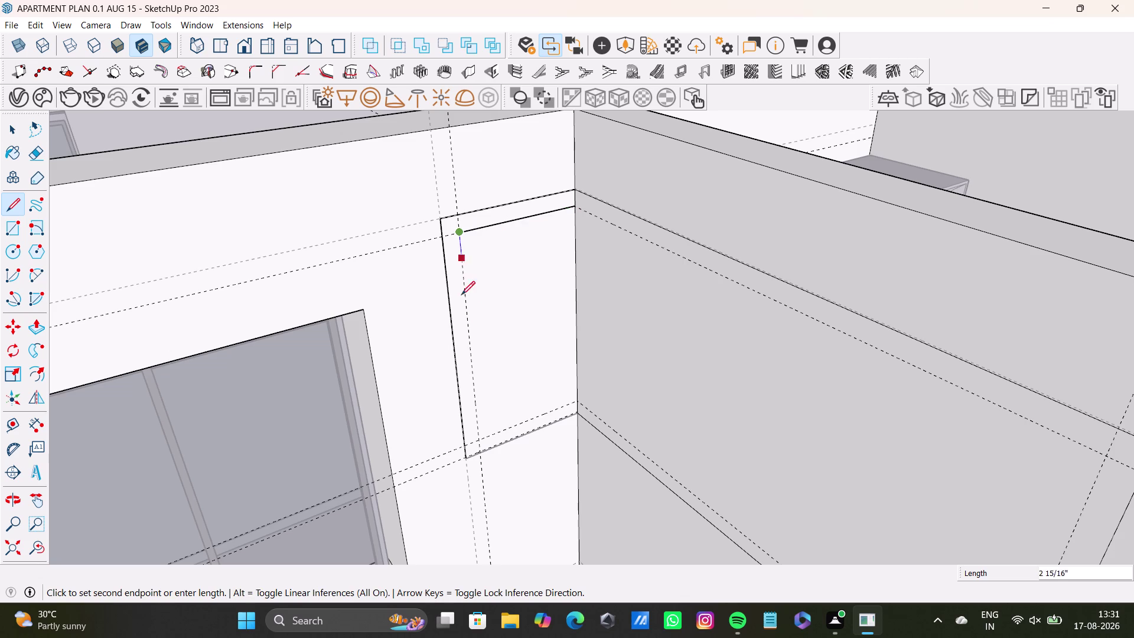
click(481, 441)
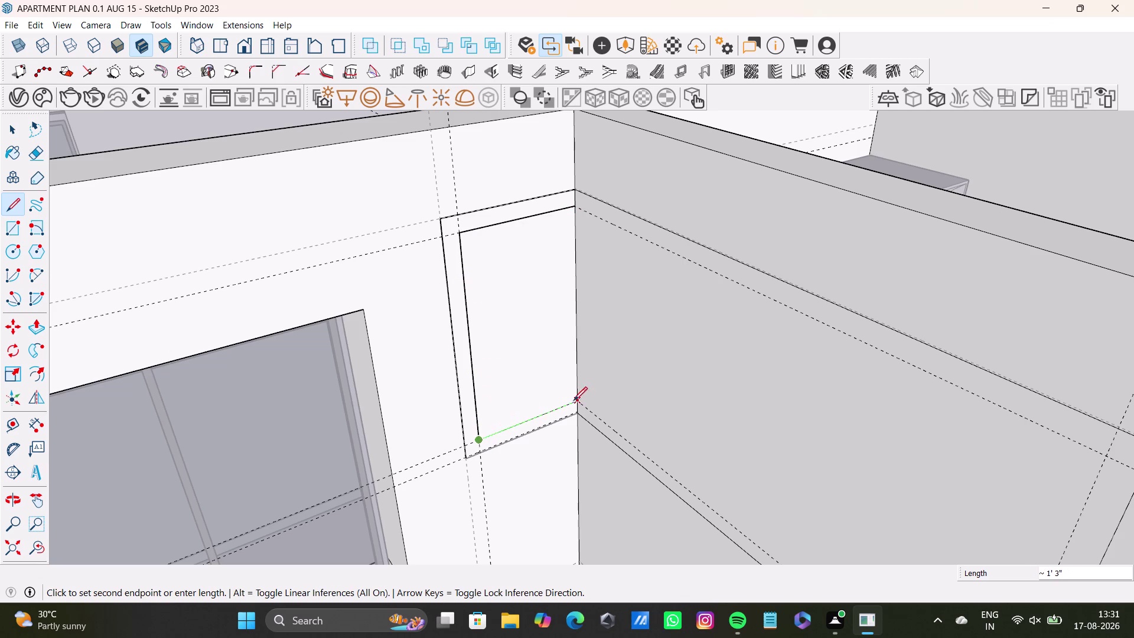
click(574, 400)
Trace the corner wall's inner top corner and vertical edge along its guides.
scroll(down, 3)
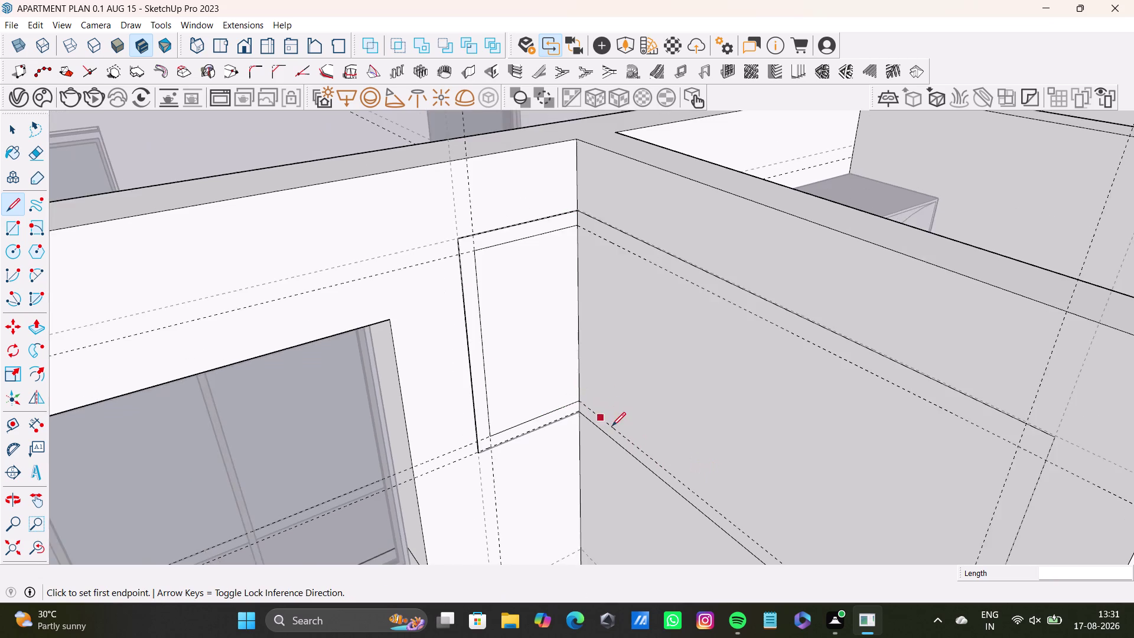
scroll(down, 3)
middle_drag(639, 405, 591, 288)
scroll(up, 3)
scroll(down, 3)
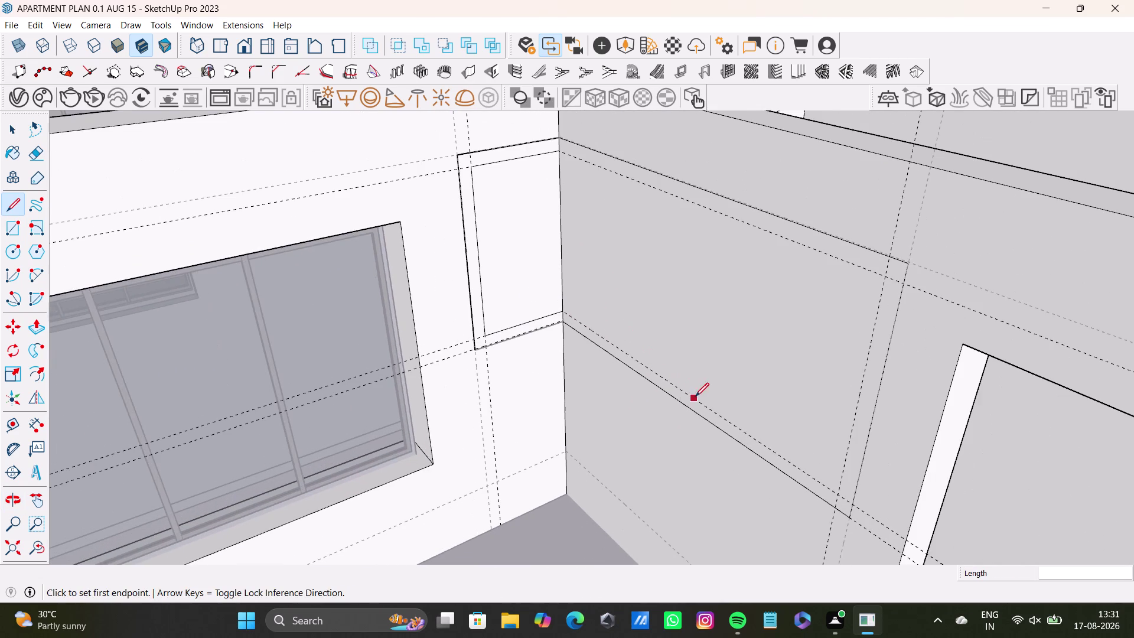
key(space)
click(9, 208)
scroll(up, 3)
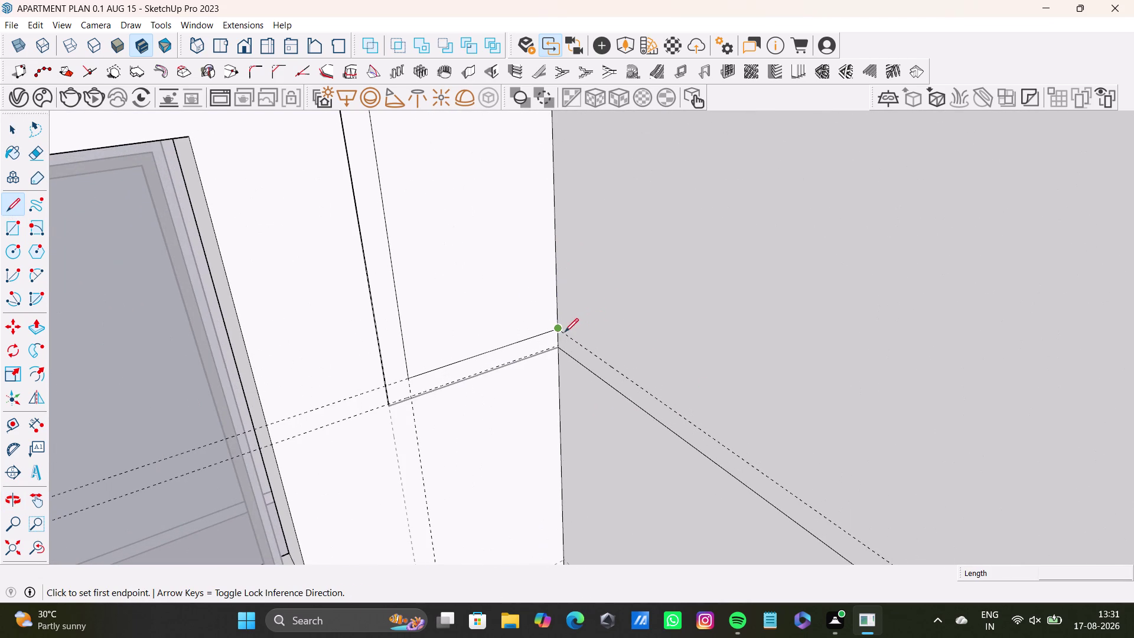
click(563, 331)
scroll(down, 3)
middle_drag(837, 435, 557, 287)
scroll(down, 3)
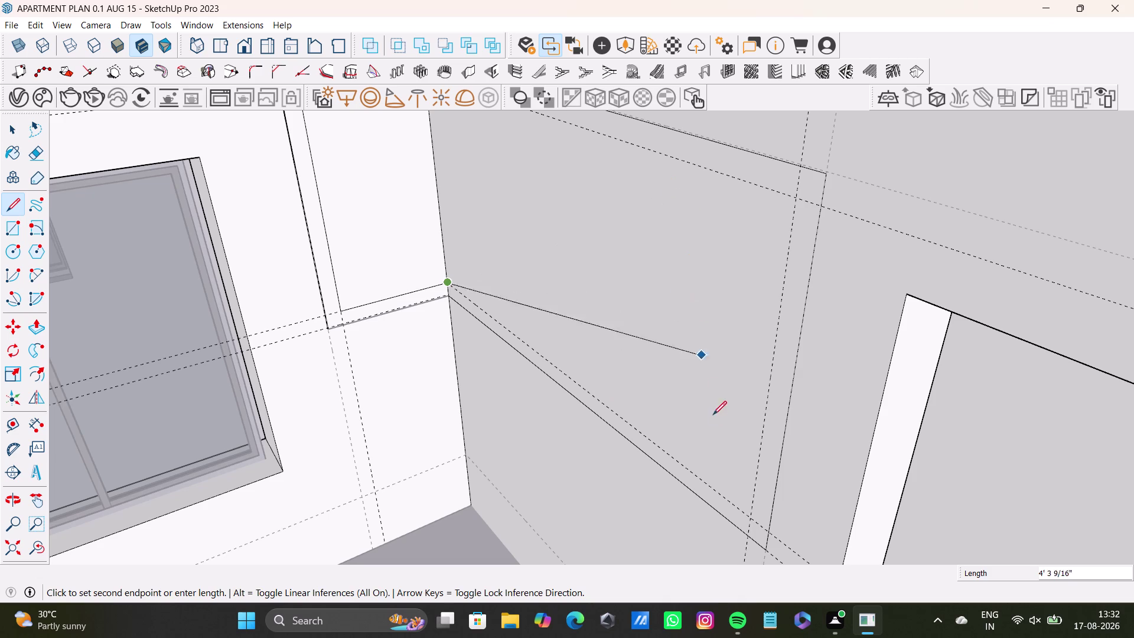
click(749, 518)
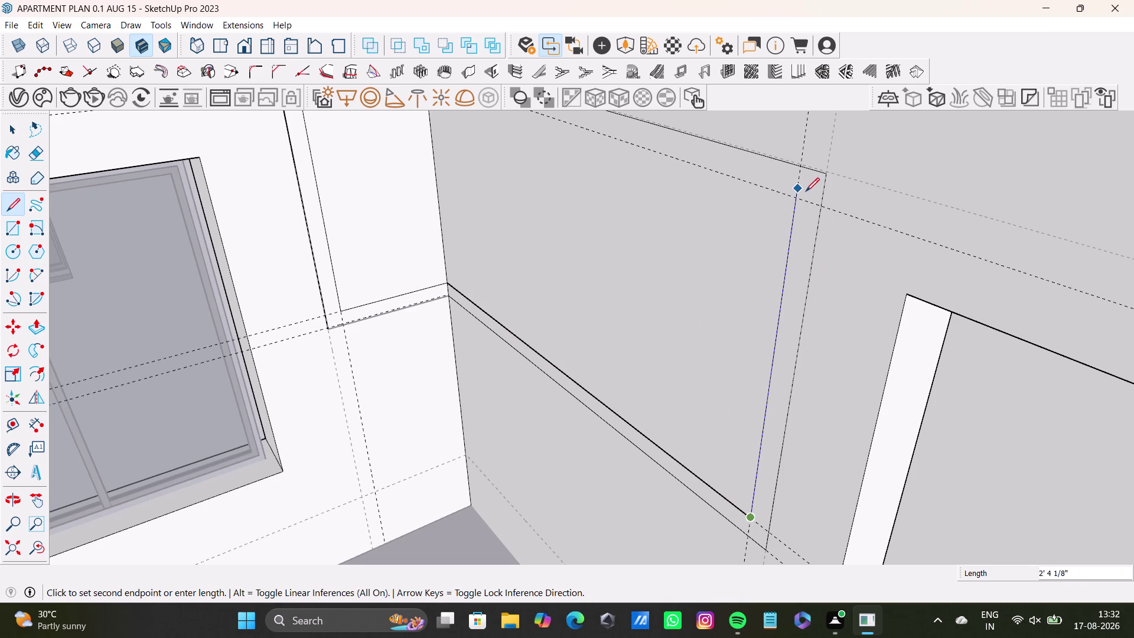
click(798, 198)
Close the inner outline on the corner wall.
scroll(down, 3)
middle_drag(723, 196, 777, 309)
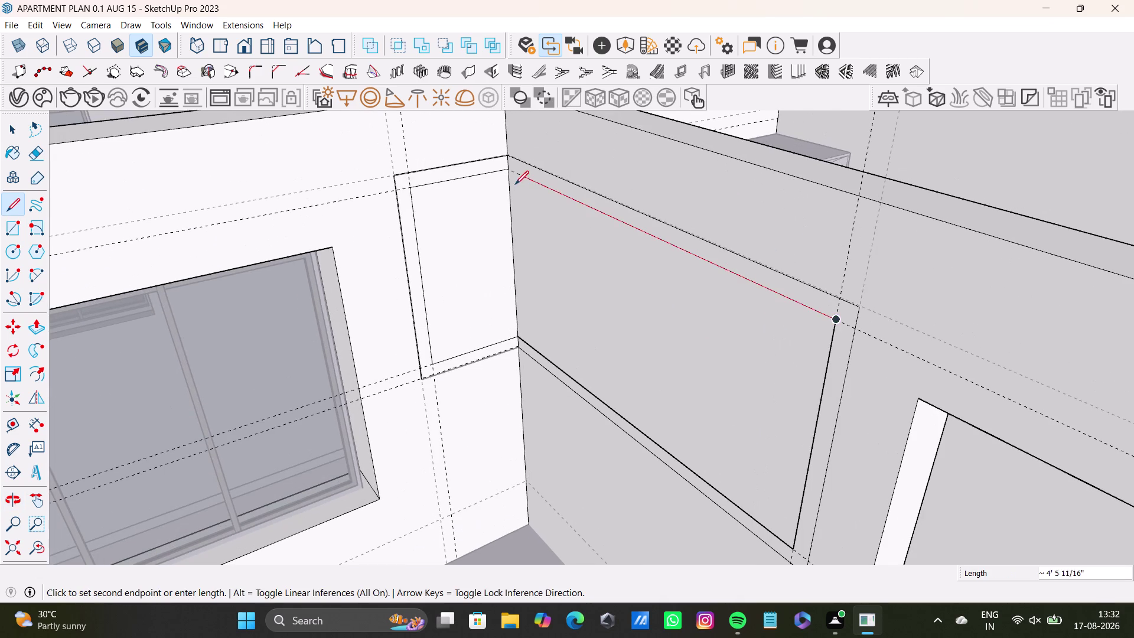
click(508, 173)
key(space)
scroll(down, 3)
middle_drag(517, 266, 560, 281)
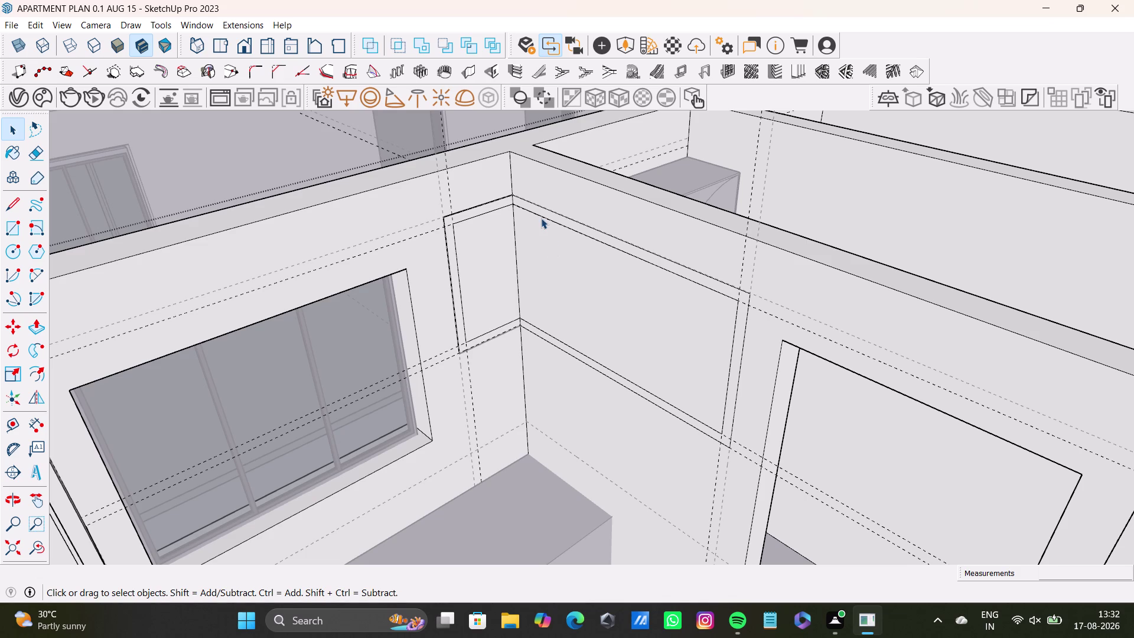
key(space)
scroll(down, 3)
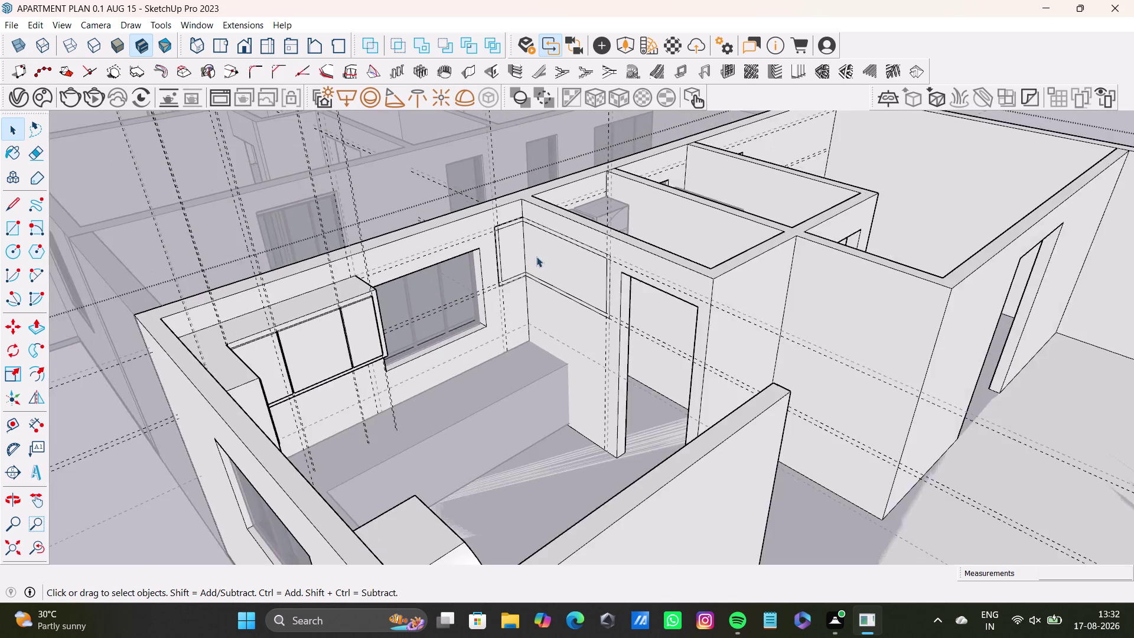
middle_drag(534, 258, 395, 344)
scroll(up, 3)
middle_drag(507, 264, 418, 318)
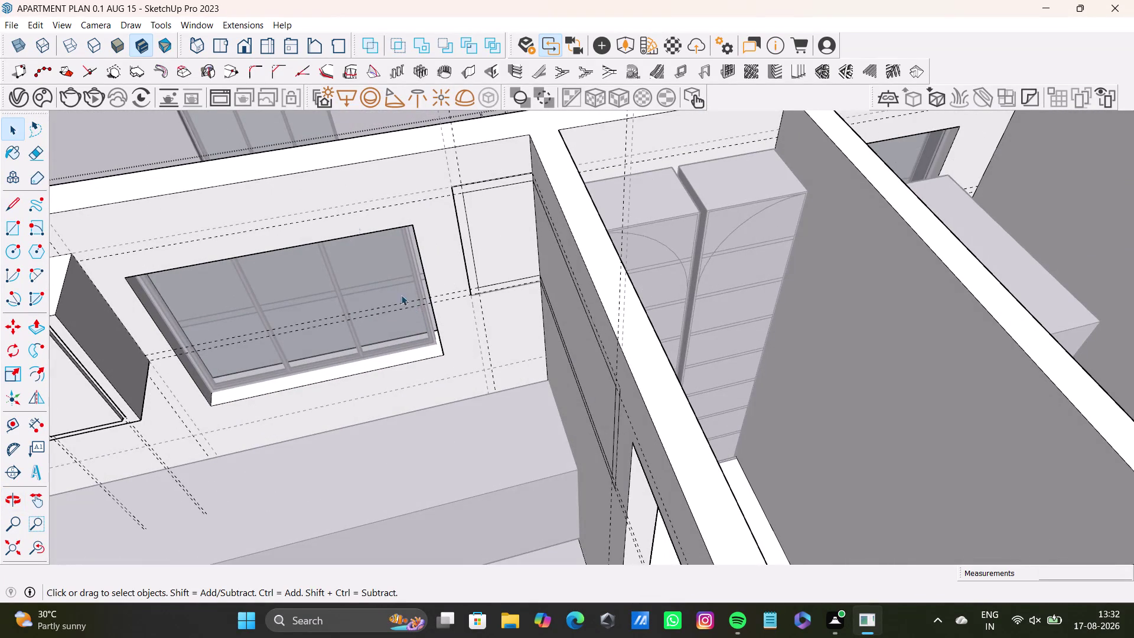
middle_drag(507, 257, 573, 235)
scroll(up, 3)
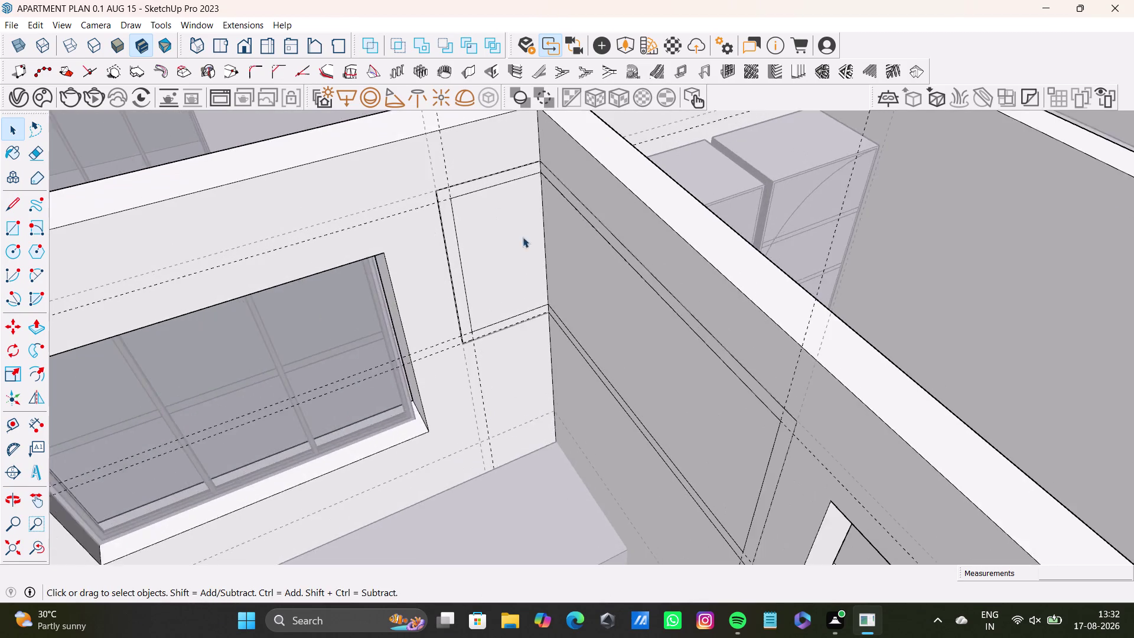
scroll(up, 3)
middle_drag(493, 233, 547, 219)
key(space)
click(493, 159)
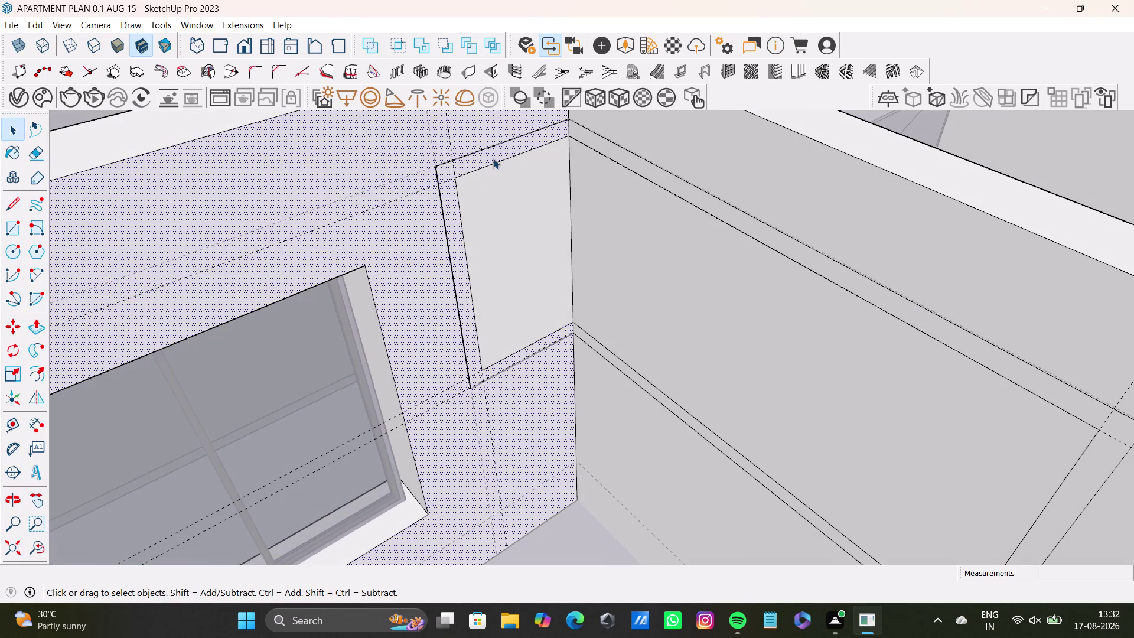
double_click(493, 157)
double_click(465, 163)
scroll(down, 3)
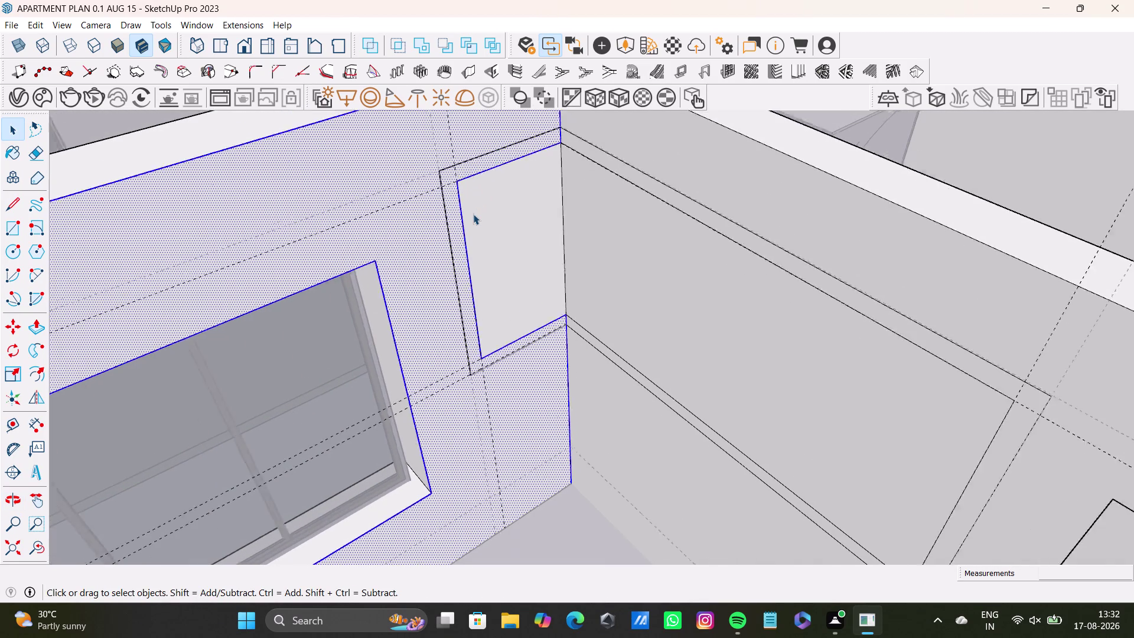
scroll(down, 3)
scroll(down, 3)
click(175, 364)
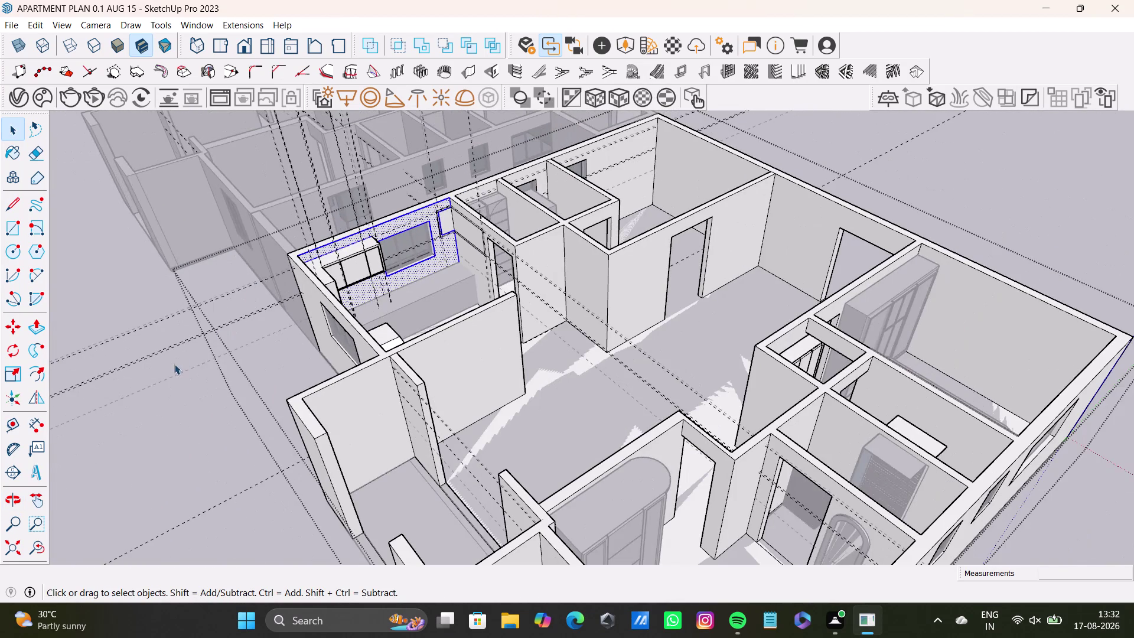
scroll(up, 3)
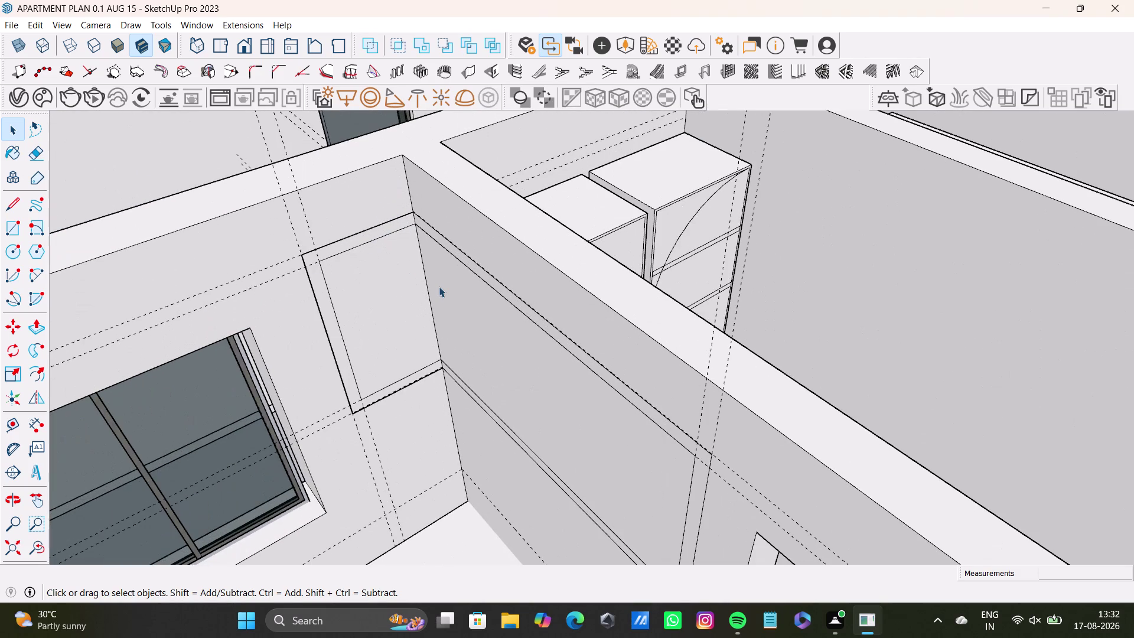
scroll(up, 3)
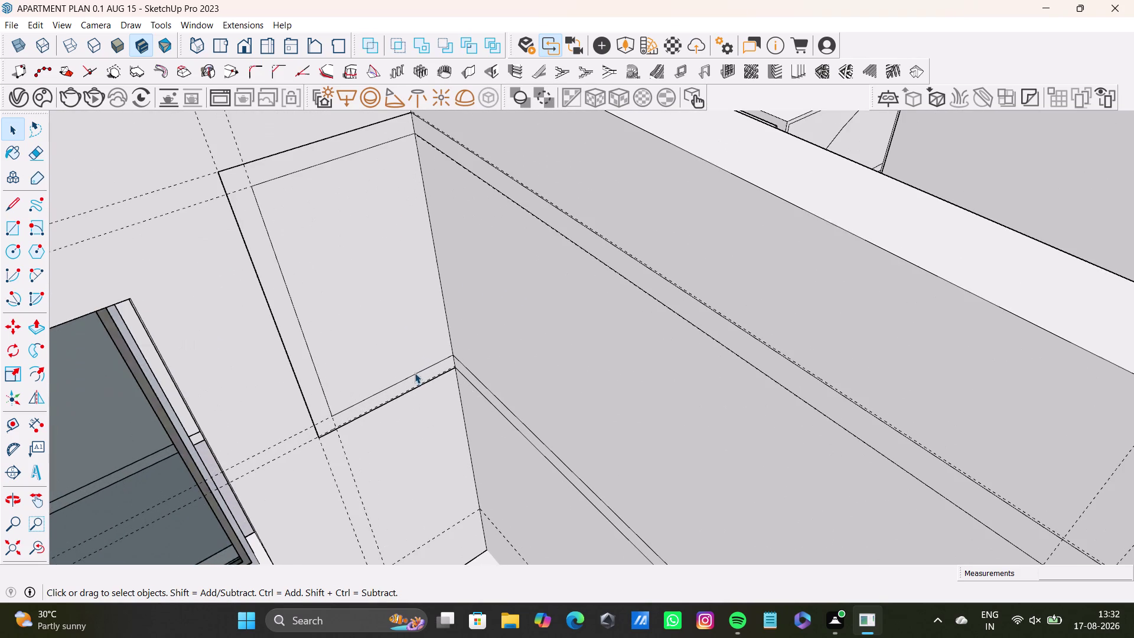
click(419, 379)
triple_click(420, 378)
click(419, 378)
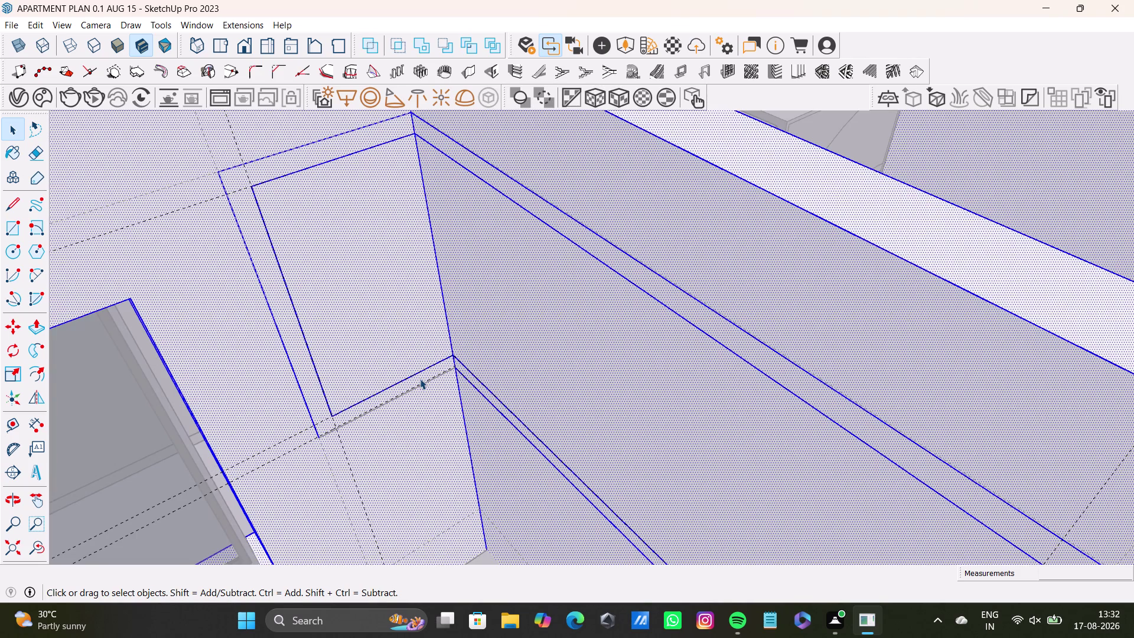
double_click(420, 378)
middle_drag(461, 482, 488, 487)
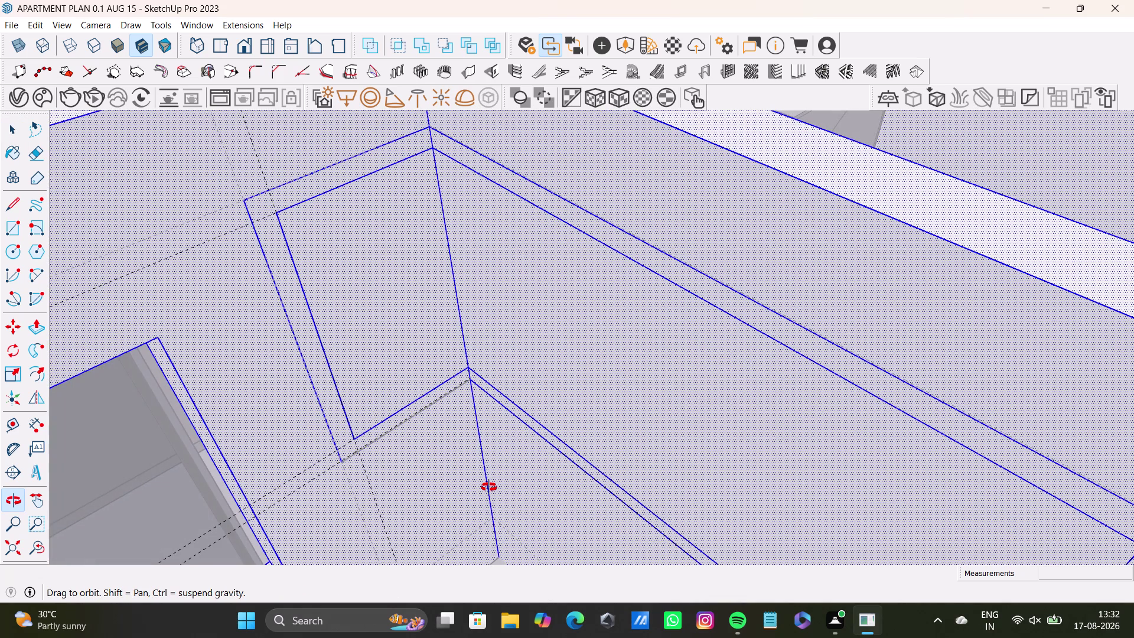
middle_drag(489, 487, 500, 463)
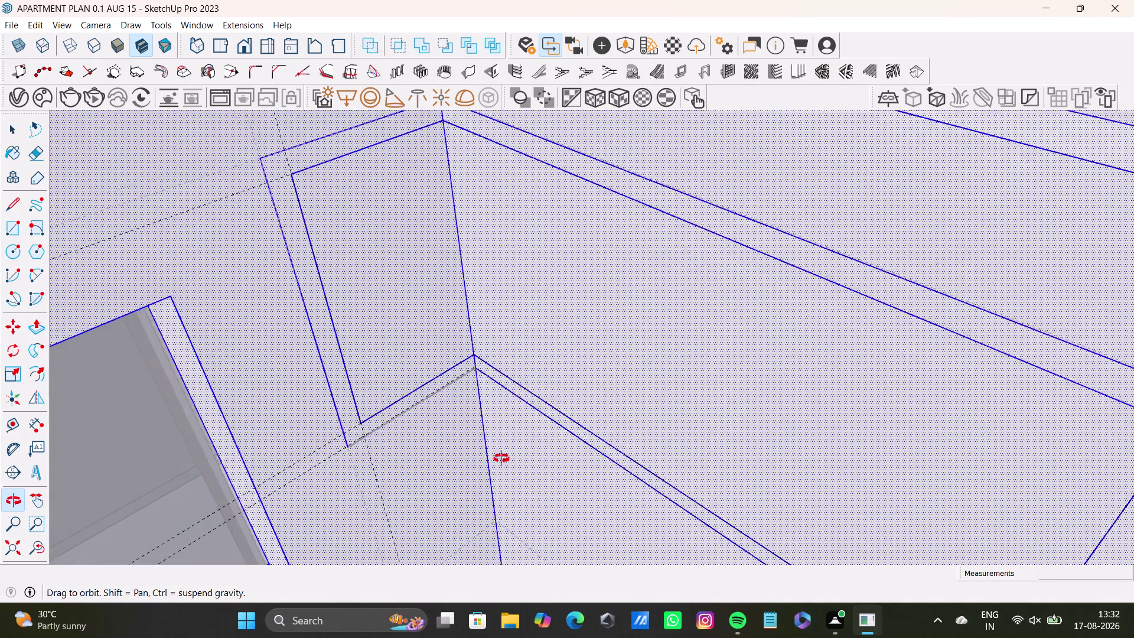
middle_drag(500, 463, 503, 430)
key(space)
scroll(down, 3)
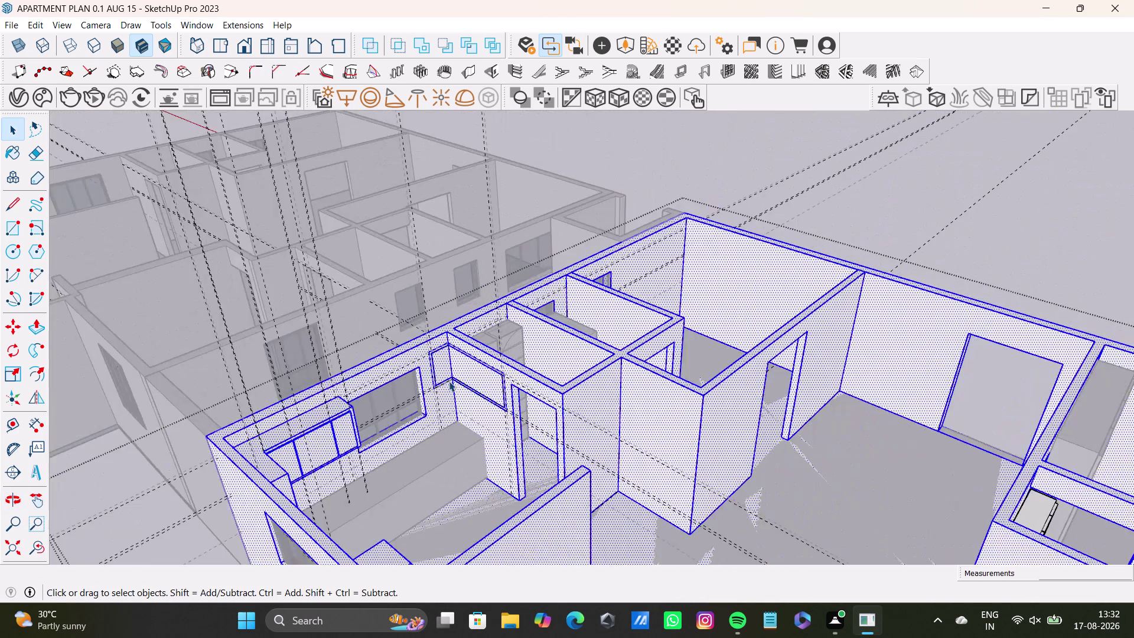
scroll(down, 3)
double_click(662, 161)
scroll(up, 3)
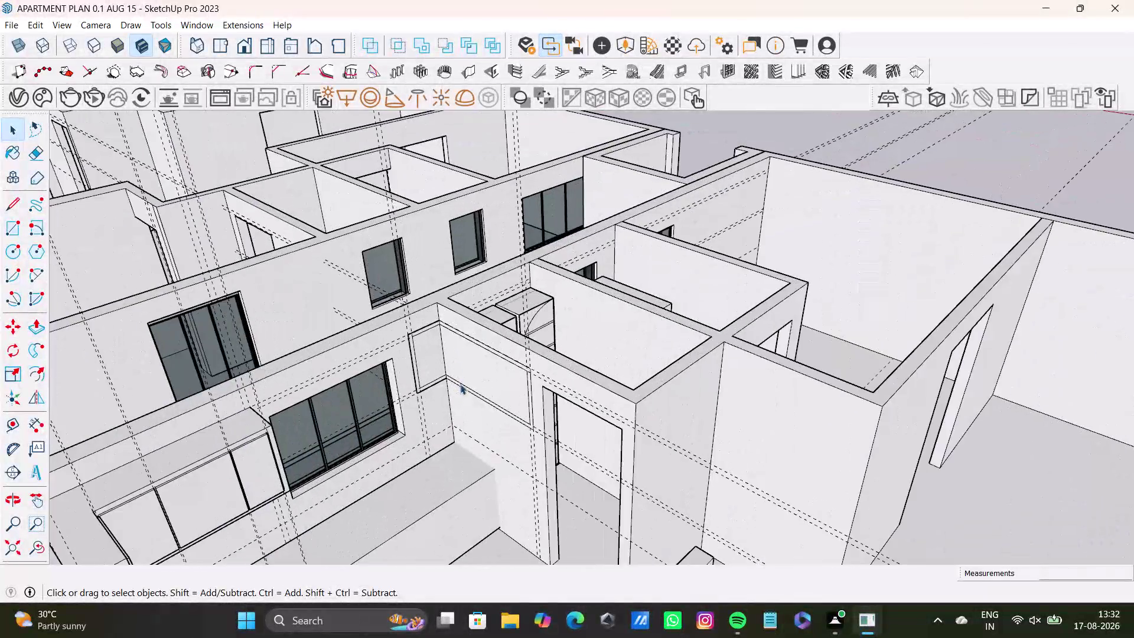
scroll(up, 3)
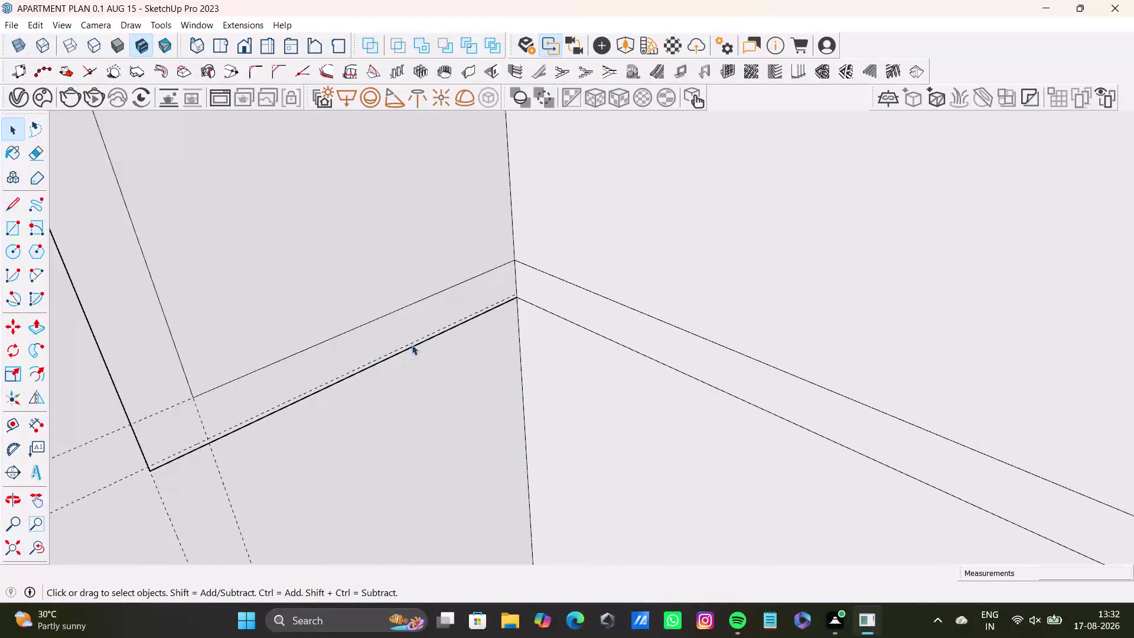
Delete the panel's bottom edge and draw a new edge from its lower corner to the wall corner.
click(411, 344)
key(Delete)
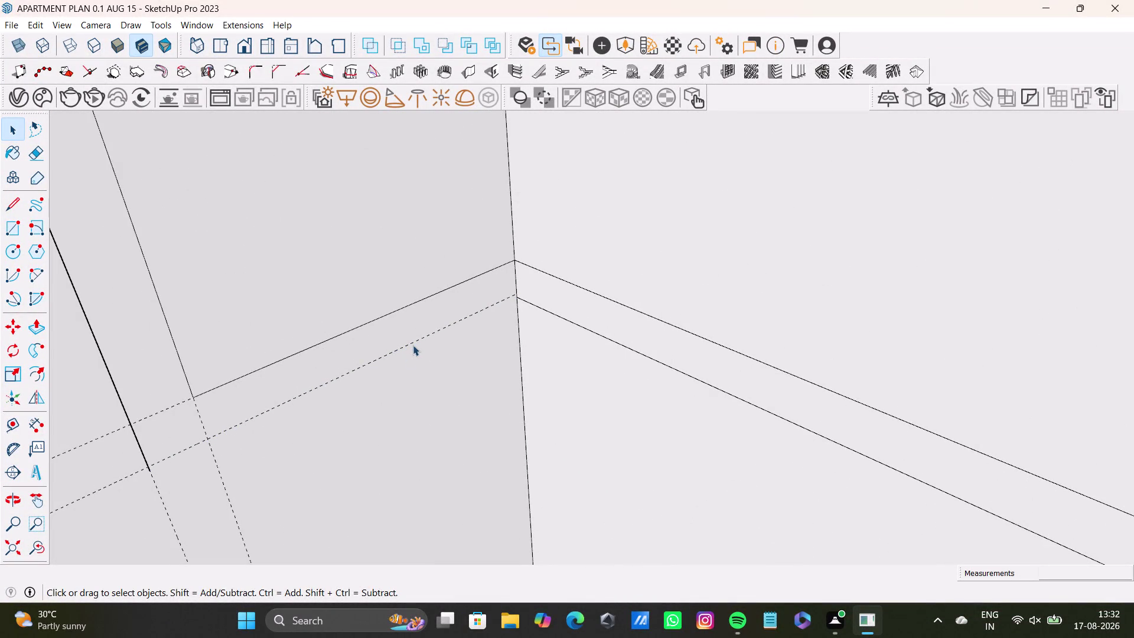
scroll(up, 3)
middle_drag(188, 423, 195, 378)
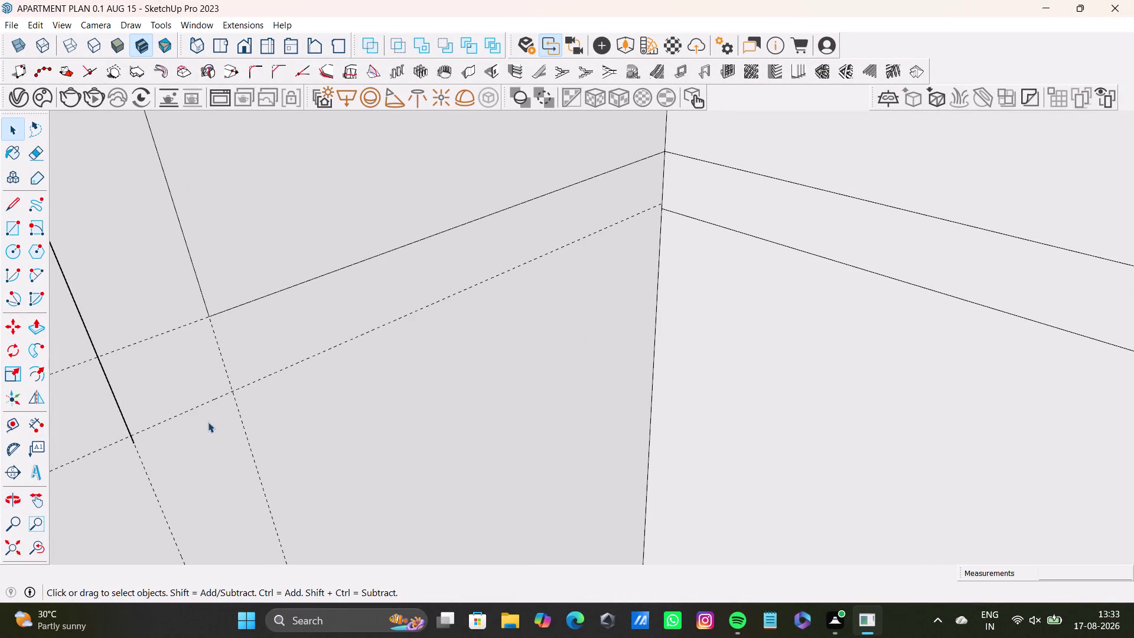
click(129, 431)
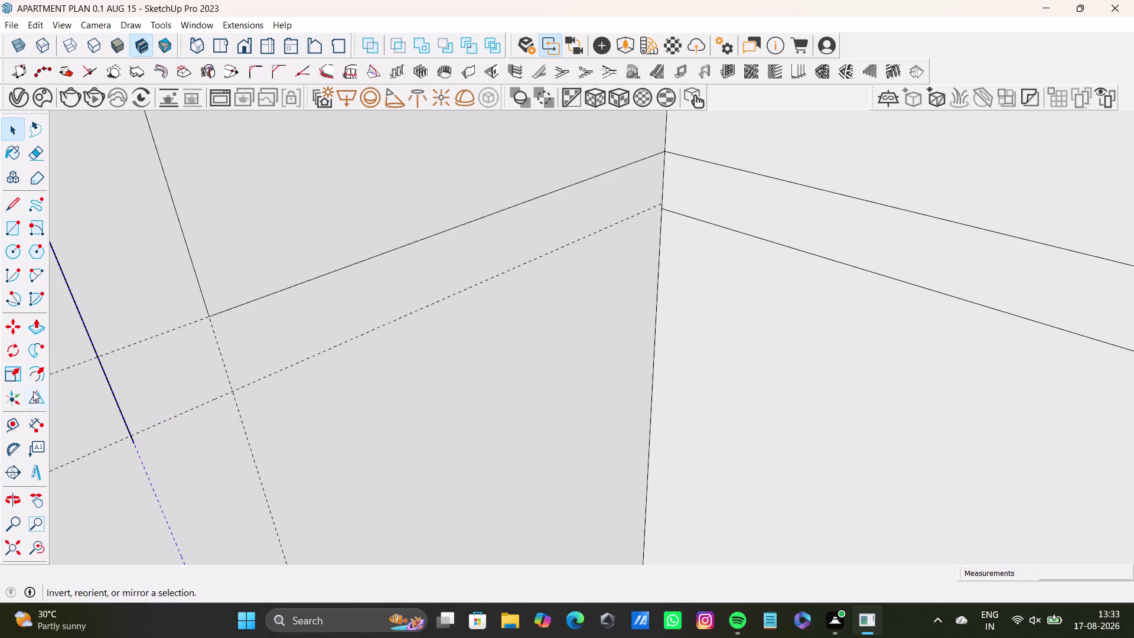
click(6, 201)
drag(136, 445, 149, 436)
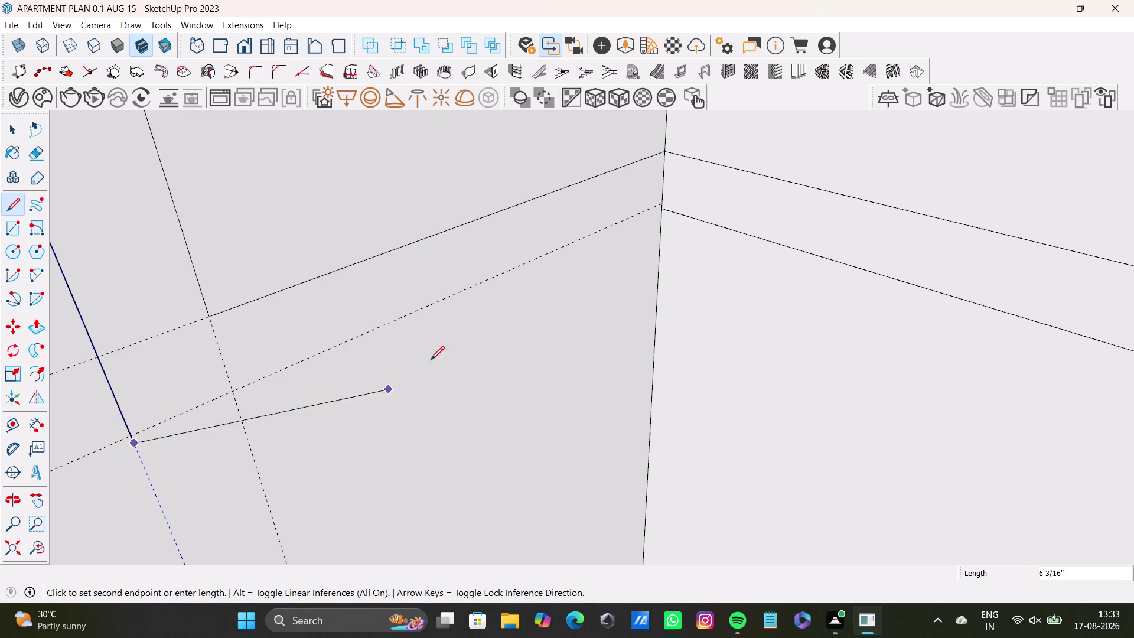
click(660, 210)
key(space)
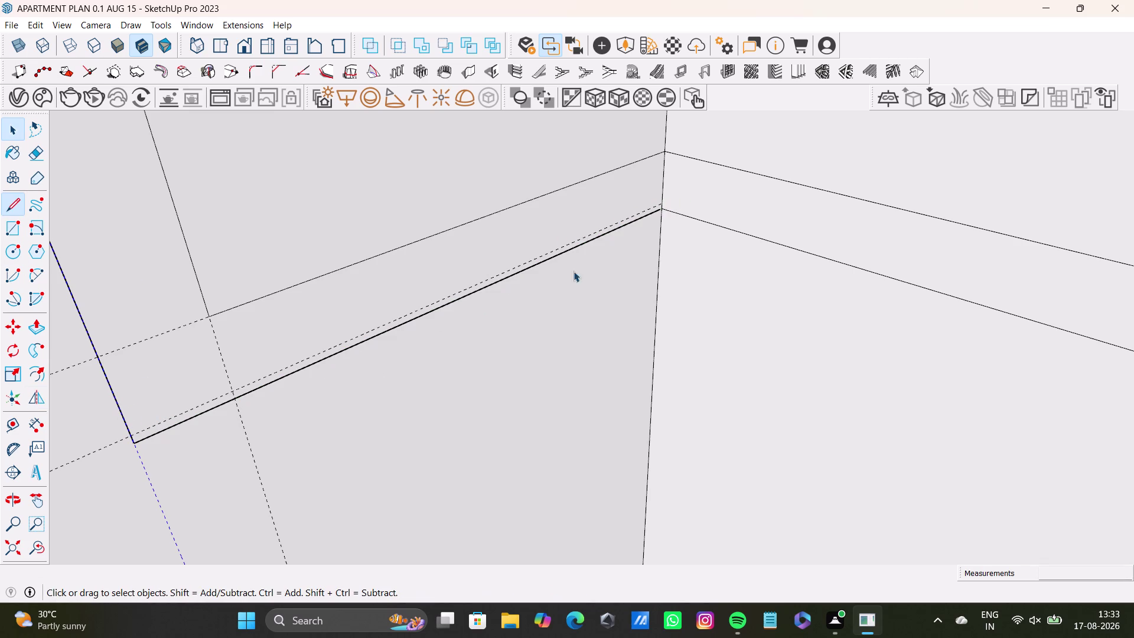
Draw a short edge ending at the wall corner point.
scroll(up, 3)
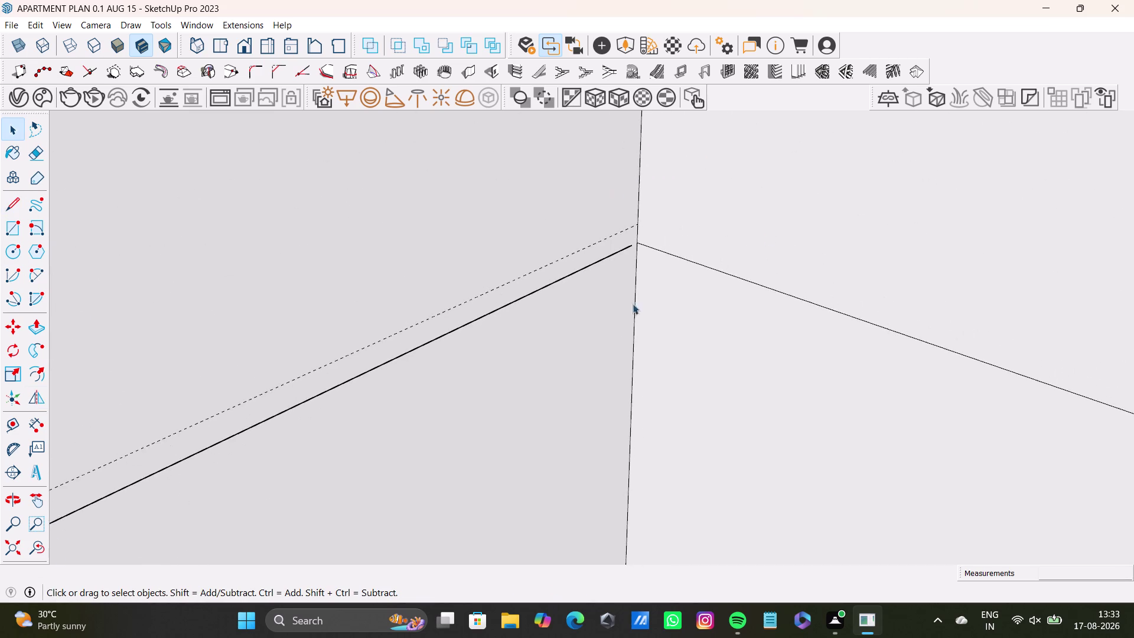
scroll(up, 3)
drag(15, 207, 22, 205)
scroll(up, 3)
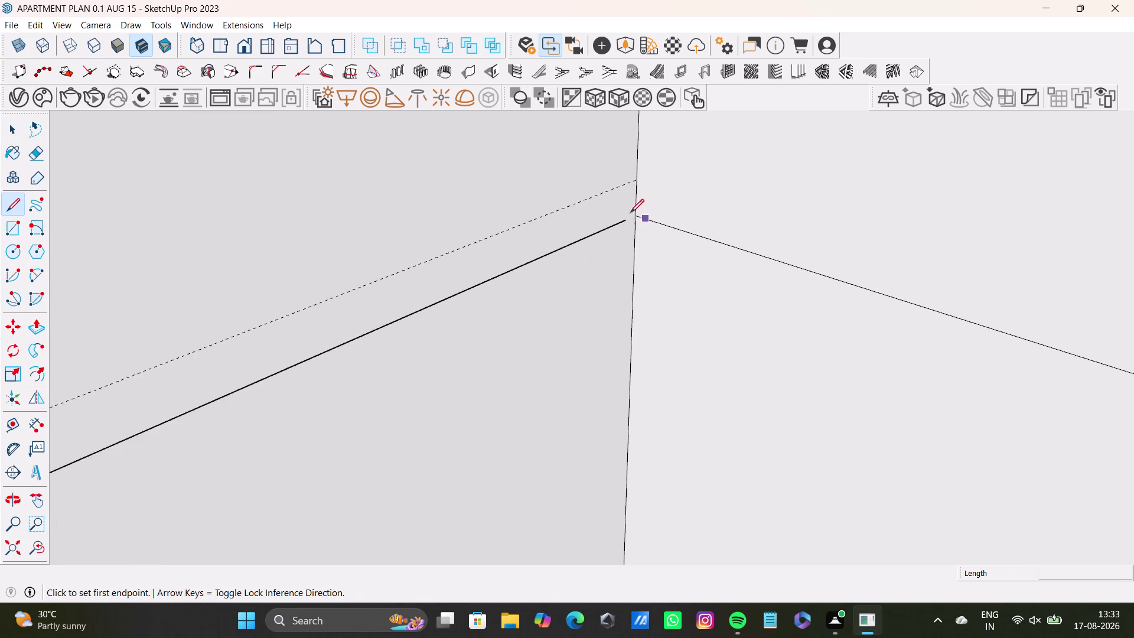
drag(621, 220, 629, 219)
click(637, 213)
key(space)
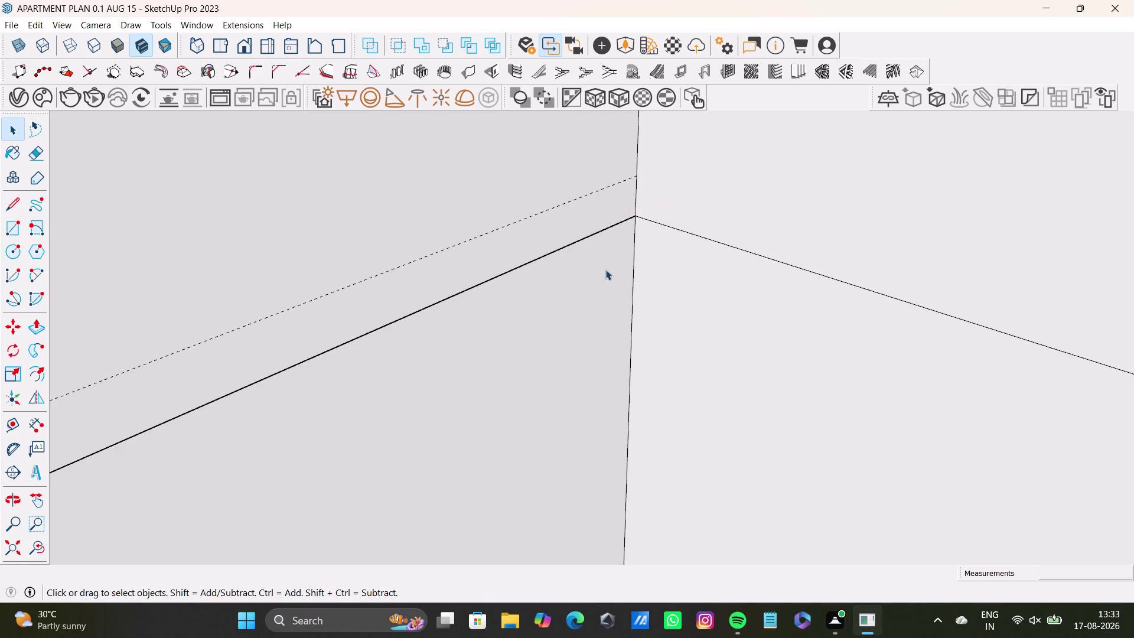
Review the corner from another angle and undo the last three line edits.
scroll(down, 3)
scroll(up, 3)
scroll(down, 3)
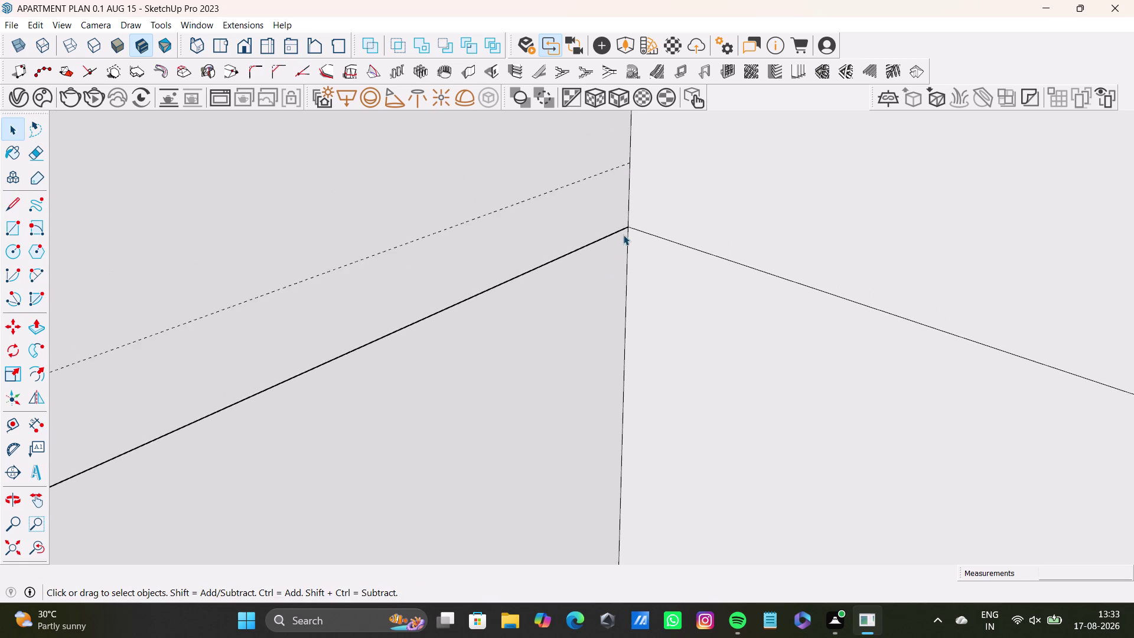
scroll(down, 3)
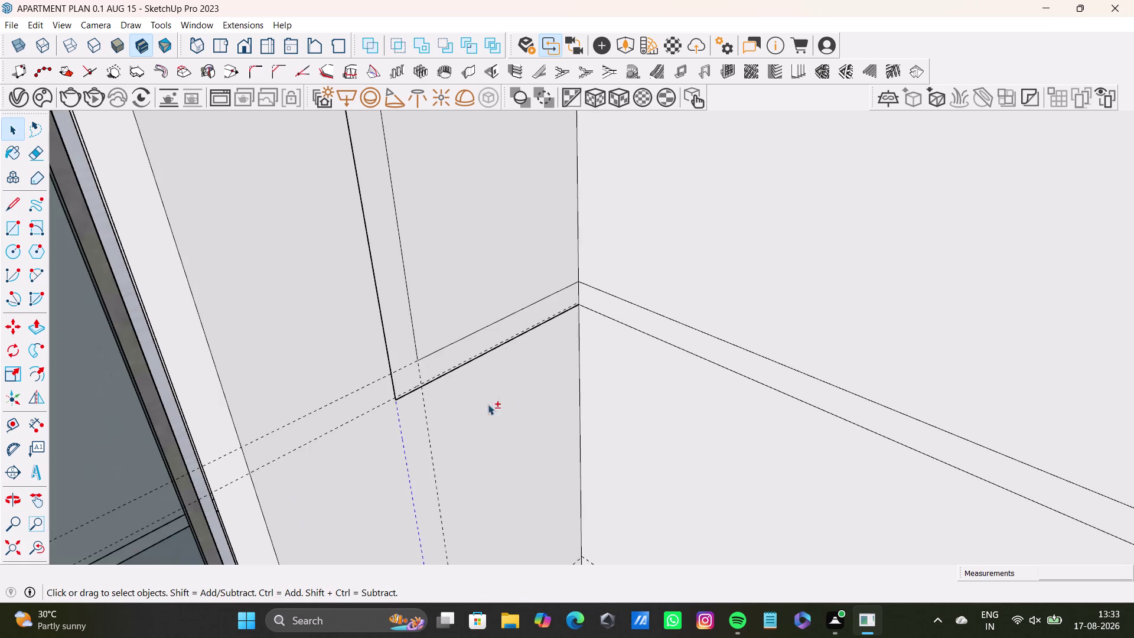
middle_drag(389, 397, 427, 326)
scroll(up, 3)
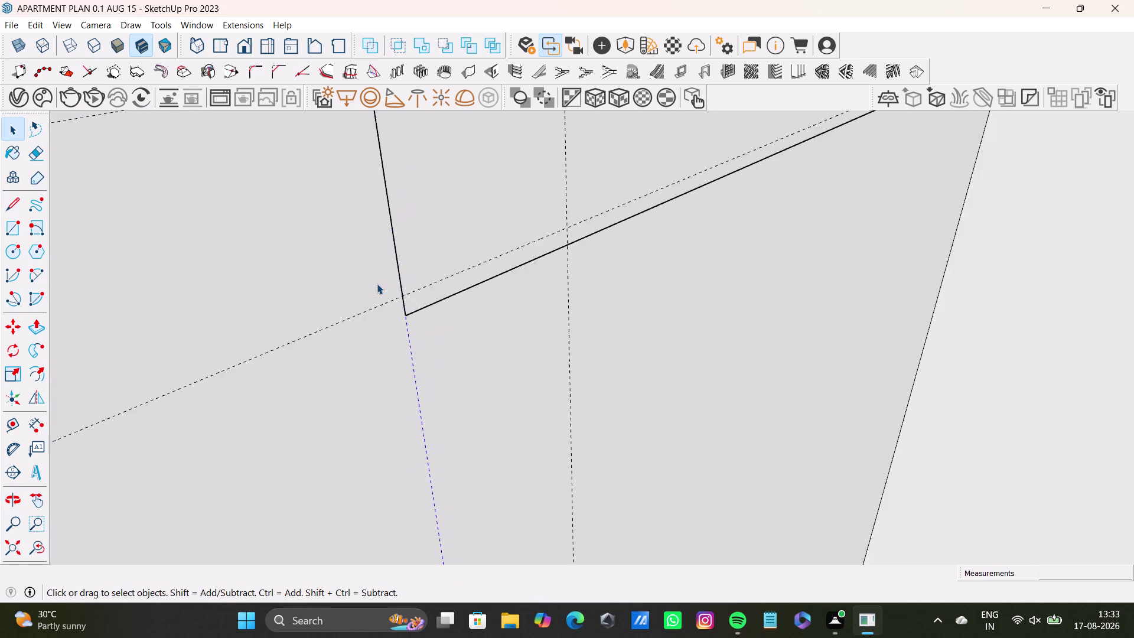
scroll(up, 3)
key(ctrl+z)
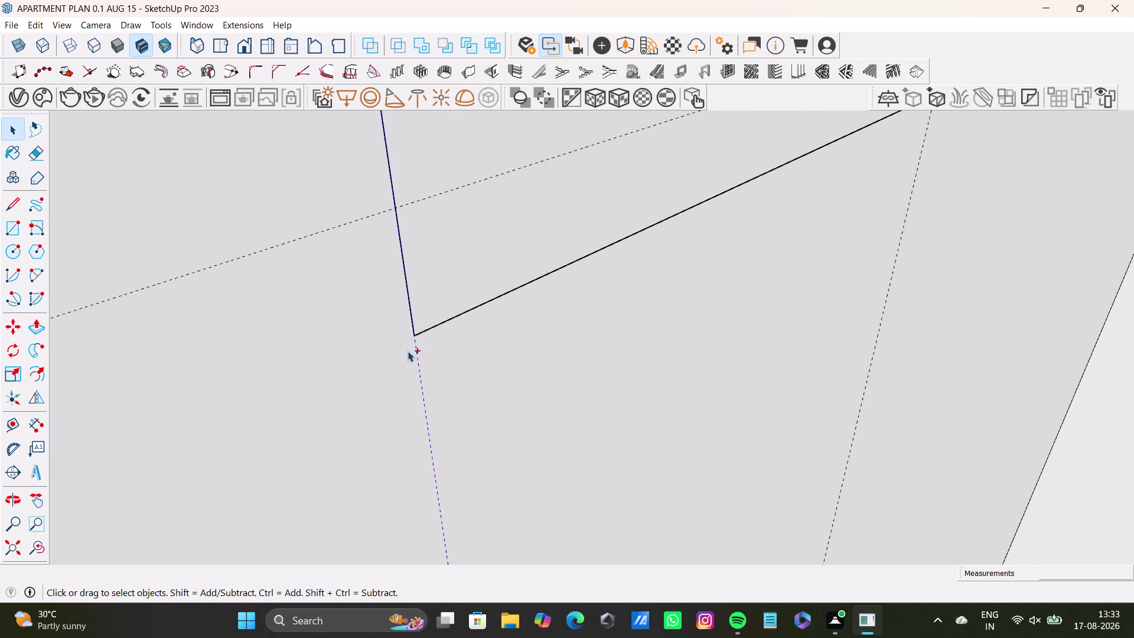
key(ctrl+z)
key(ctrl+z)
Delete the redrawn bottom edge and two adjoining edges, leaving only the 2-inch guide.
scroll(down, 3)
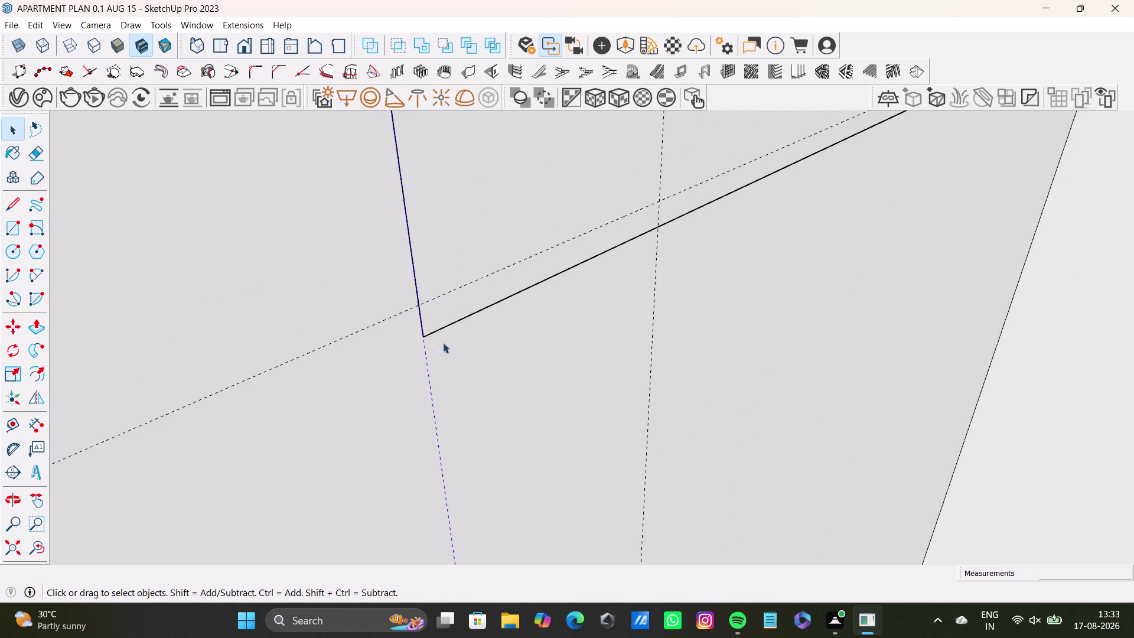
scroll(down, 3)
middle_drag(510, 348, 432, 365)
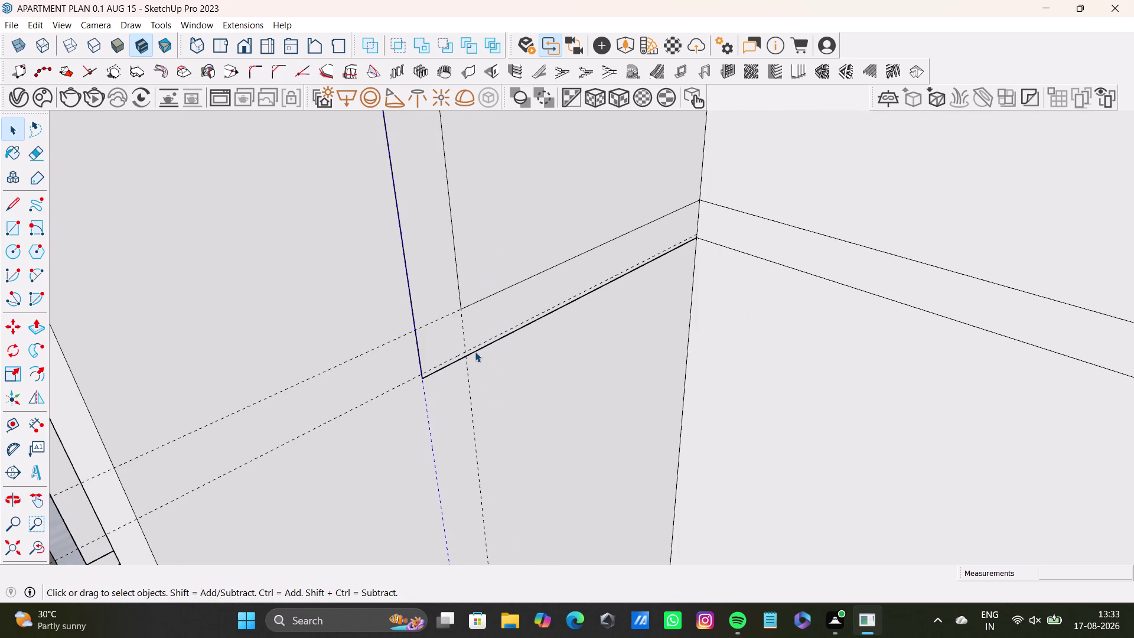
click(475, 351)
key(Delete)
click(419, 355)
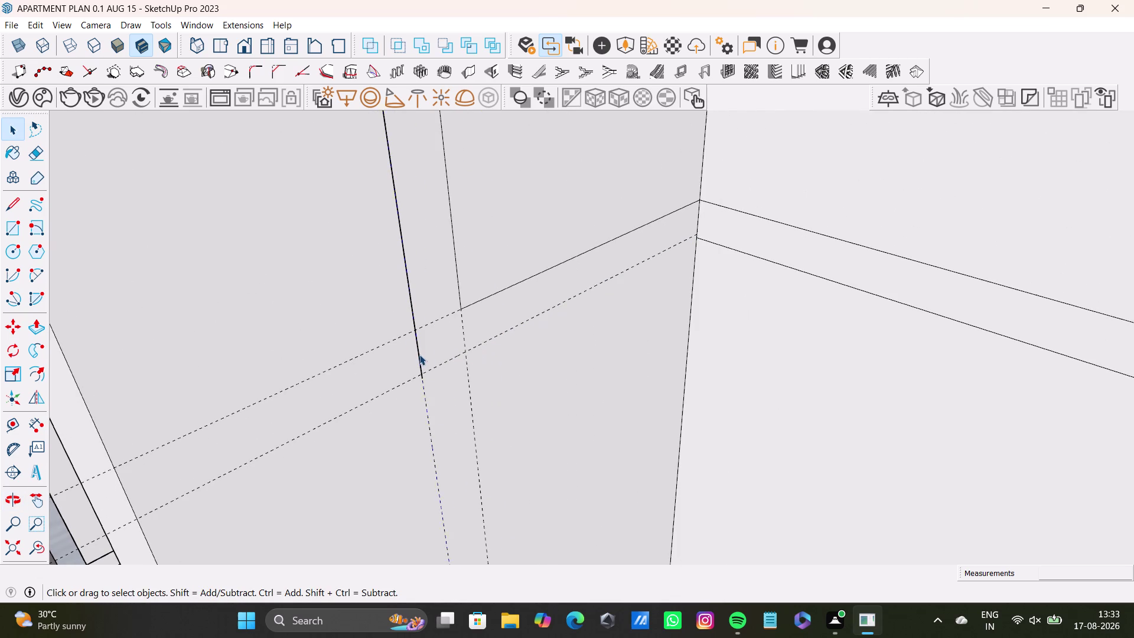
key(Delete)
click(421, 366)
key(Delete)
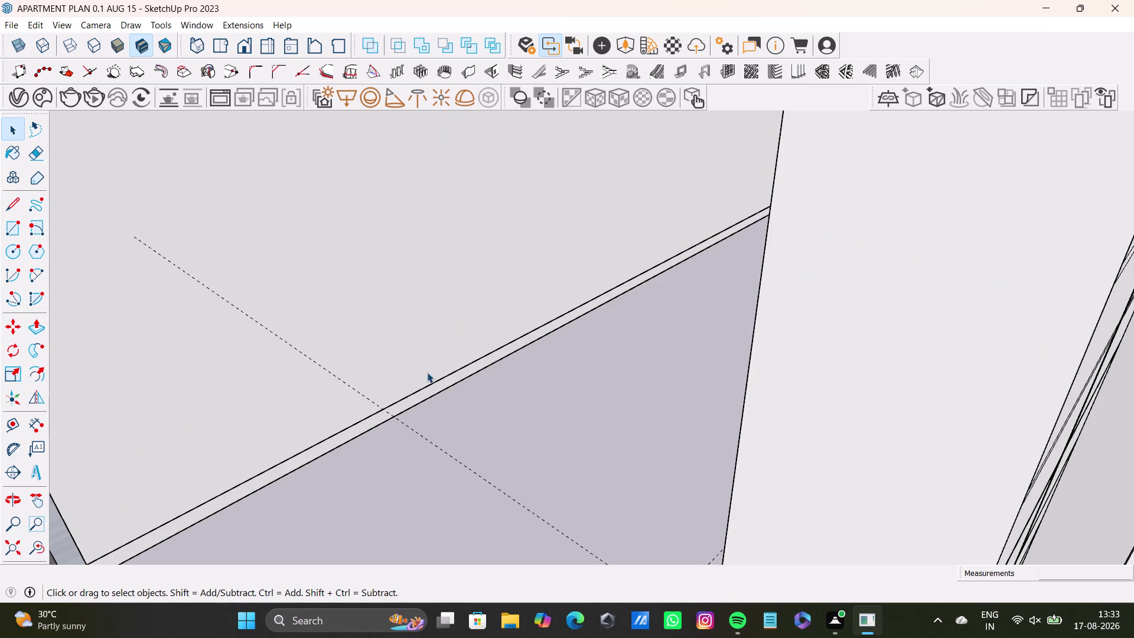
scroll(down, 3)
scroll(down, 3)
scroll(down, 3)
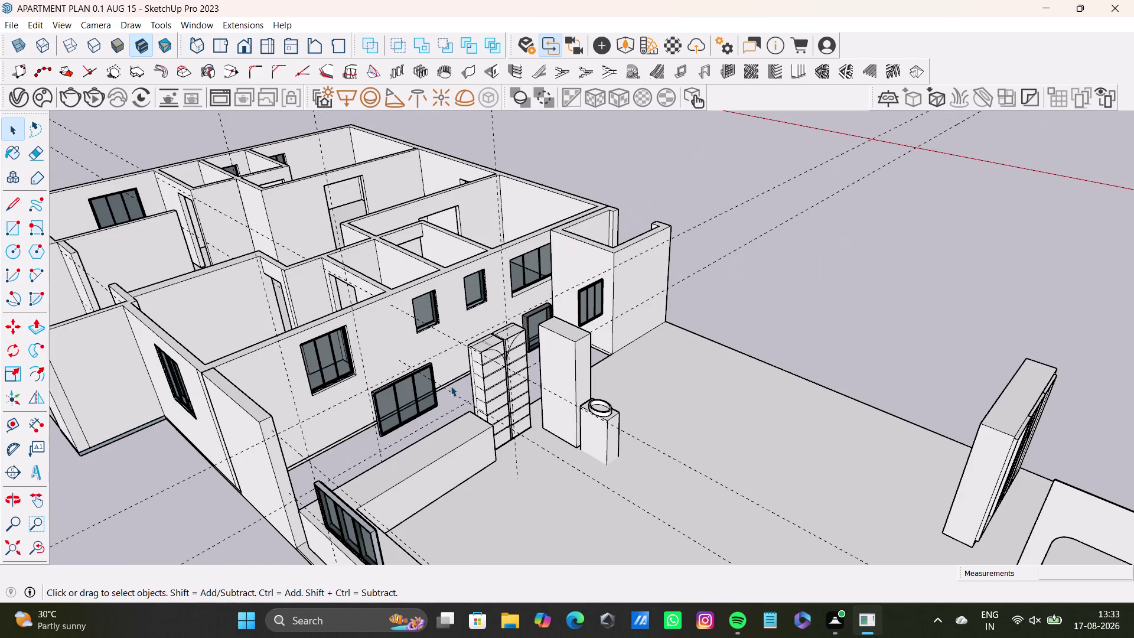
key(ctrl+z)
scroll(up, 3)
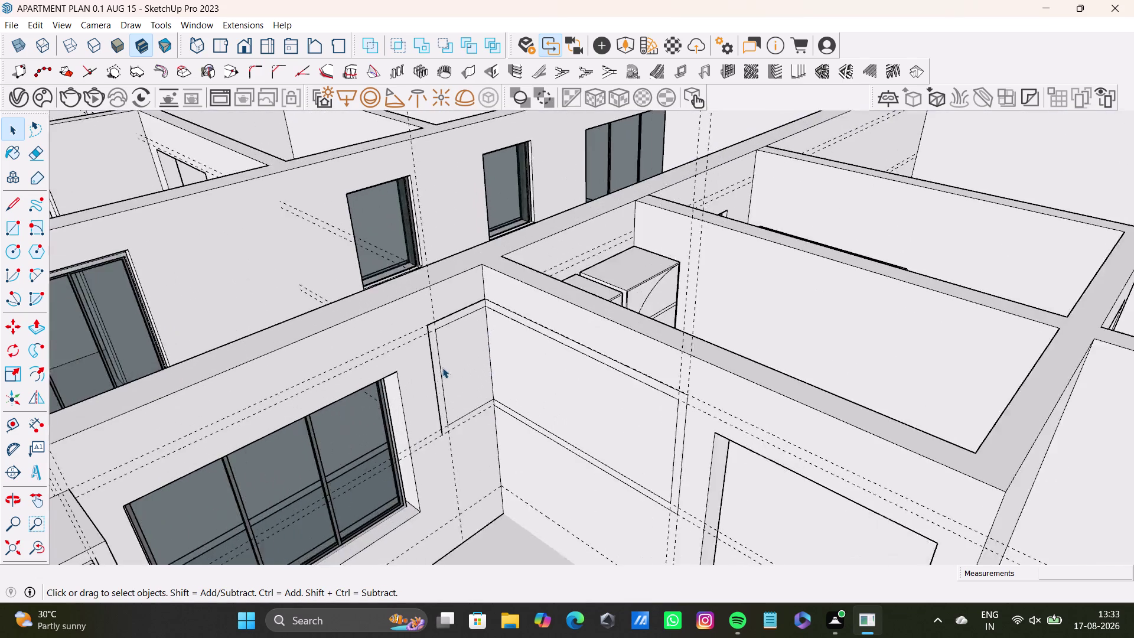
scroll(up, 3)
triple_click(381, 370)
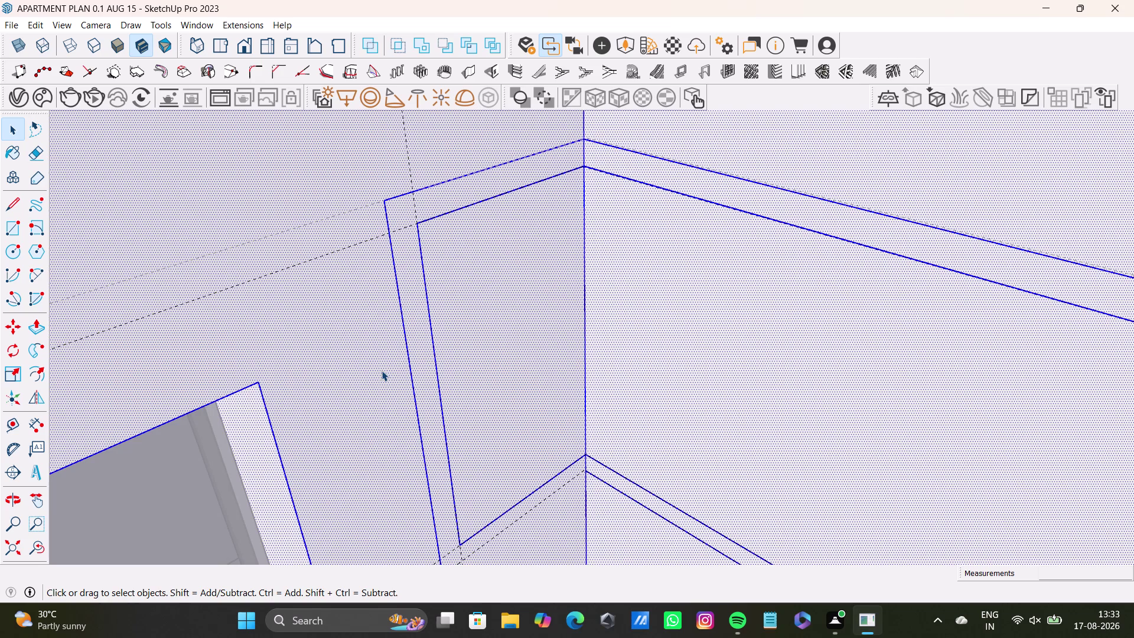
double_click(381, 370)
double_click(385, 382)
click(413, 394)
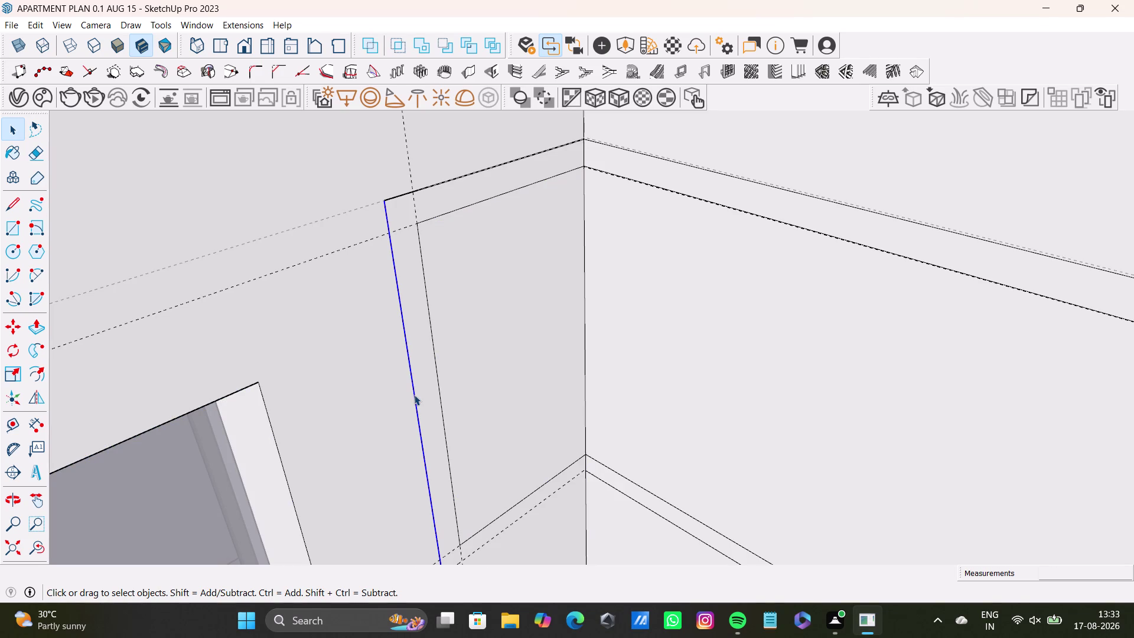
key(Delete)
scroll(down, 3)
middle_drag(421, 395, 404, 330)
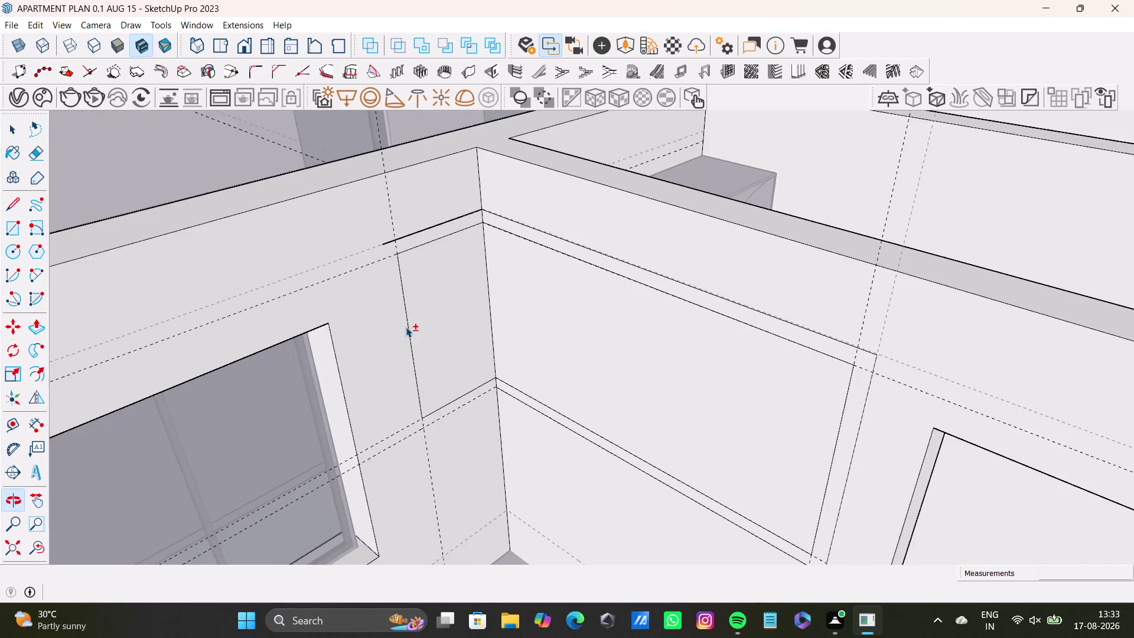
middle_drag(450, 347, 386, 338)
scroll(up, 3)
middle_drag(366, 231, 369, 232)
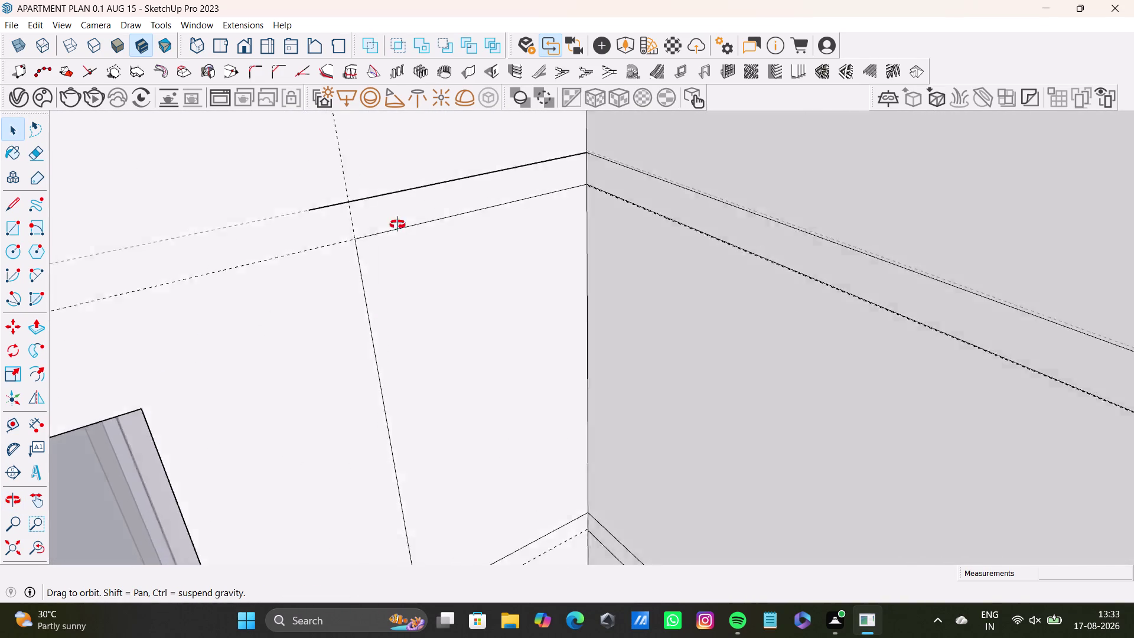
middle_drag(370, 232, 342, 286)
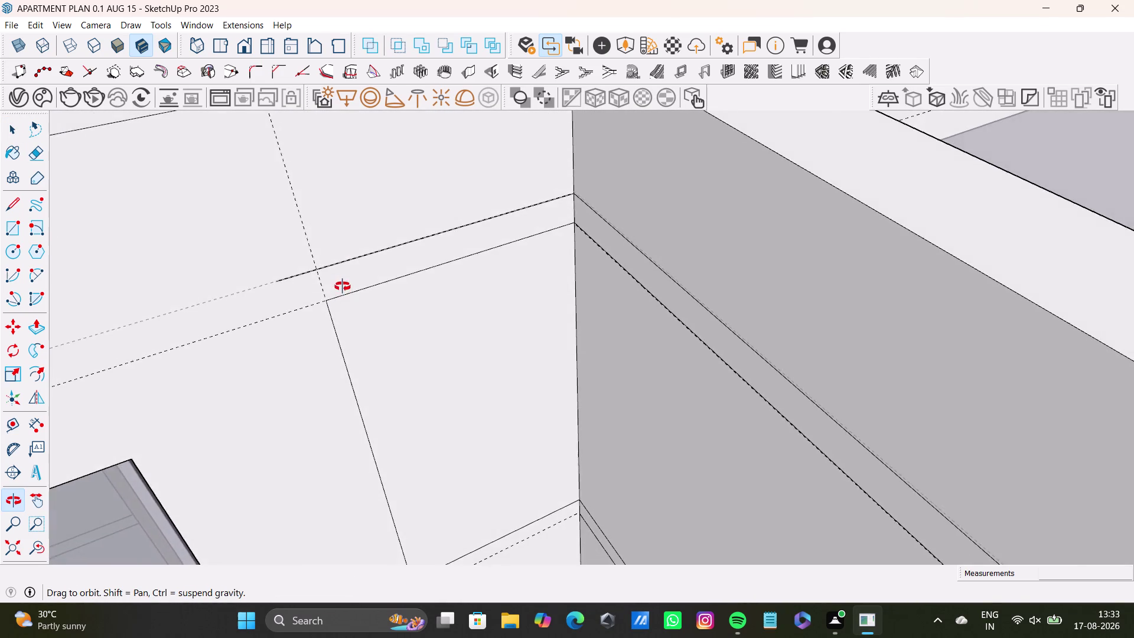
middle_drag(343, 286, 446, 379)
scroll(up, 3)
middle_drag(636, 260, 640, 131)
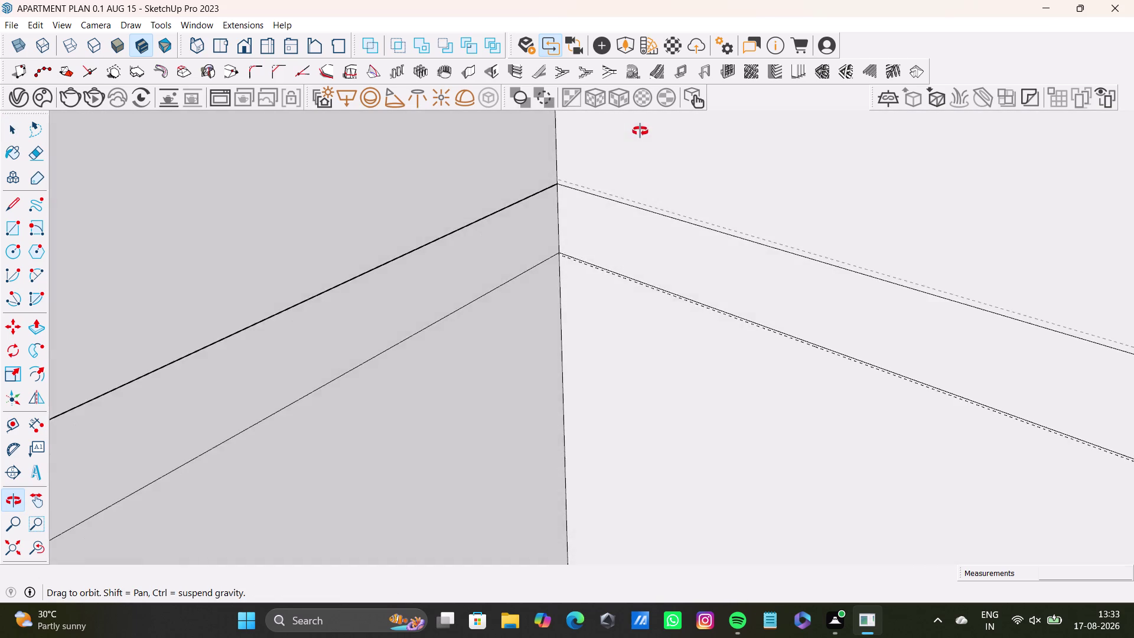
middle_drag(640, 131, 496, 139)
scroll(up, 3)
middle_drag(489, 245, 497, 190)
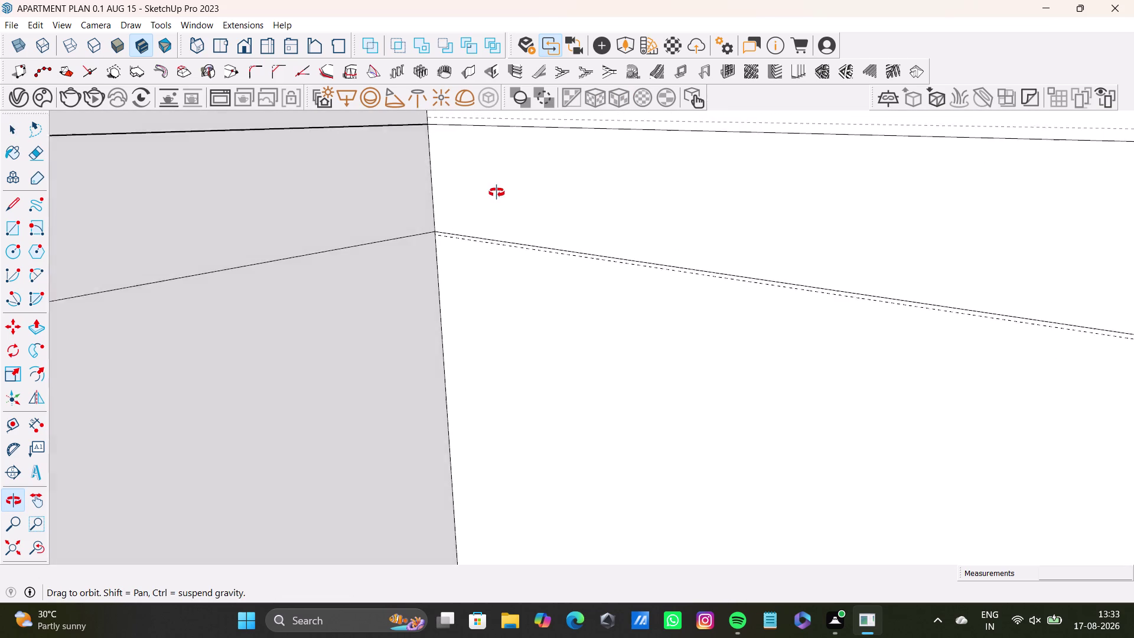
middle_drag(497, 190, 480, 220)
scroll(down, 3)
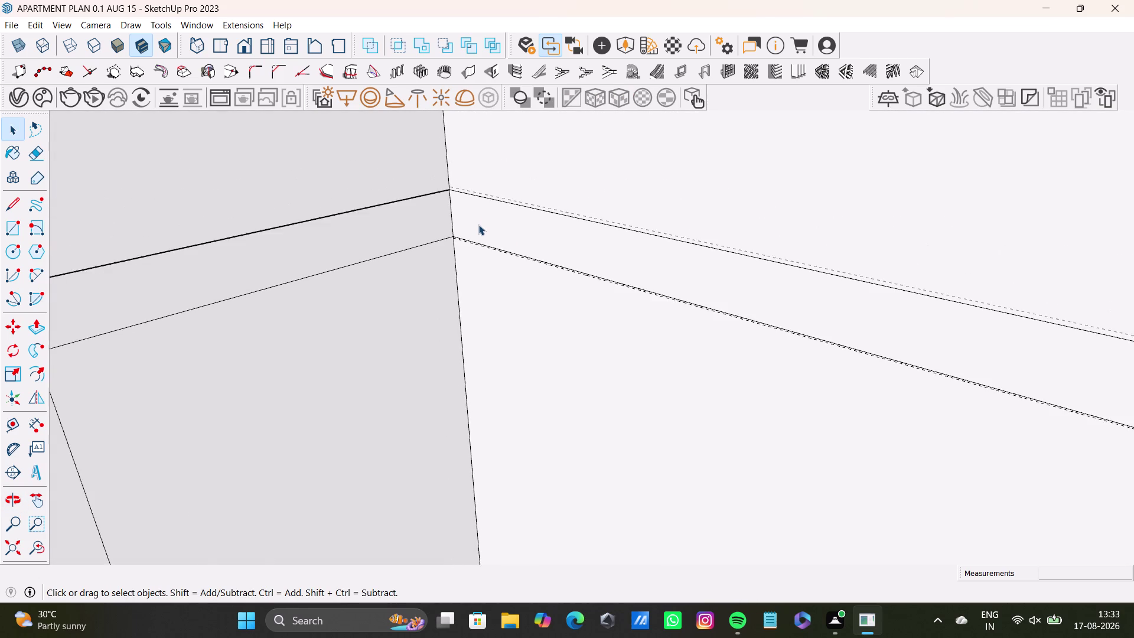
scroll(down, 3)
scroll(up, 3)
middle_drag(306, 258, 336, 168)
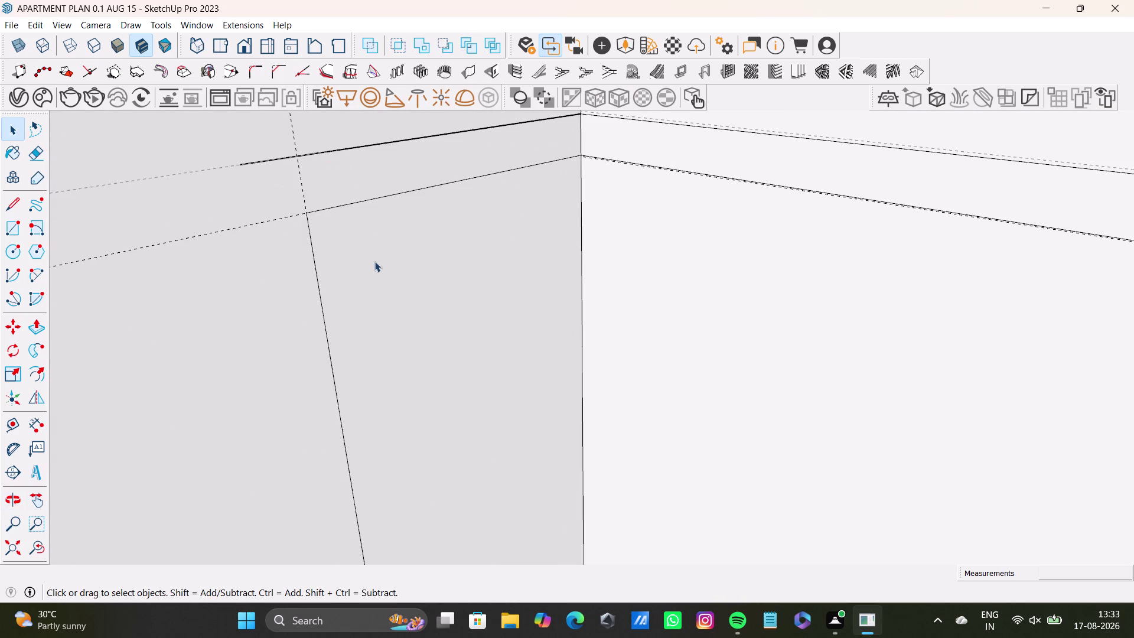
scroll(down, 3)
scroll(down, 3)
Place a Tape Measure guide 2" from the frame's vertical edge beside the corner.
scroll(down, 3)
middle_drag(395, 287, 402, 233)
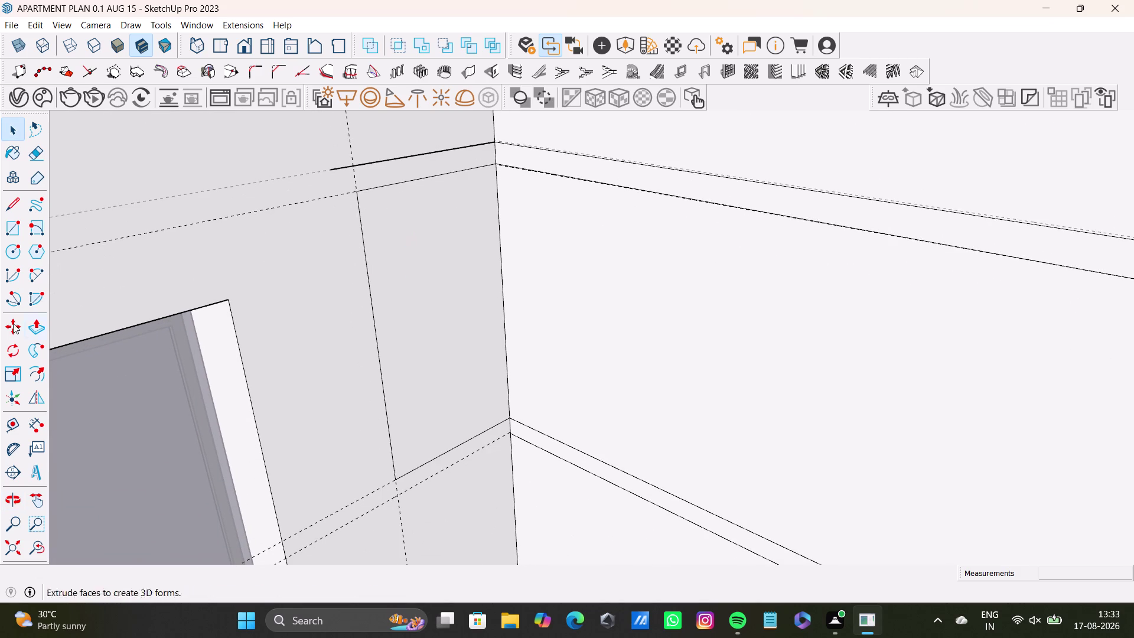
drag(15, 423, 26, 422)
scroll(up, 3)
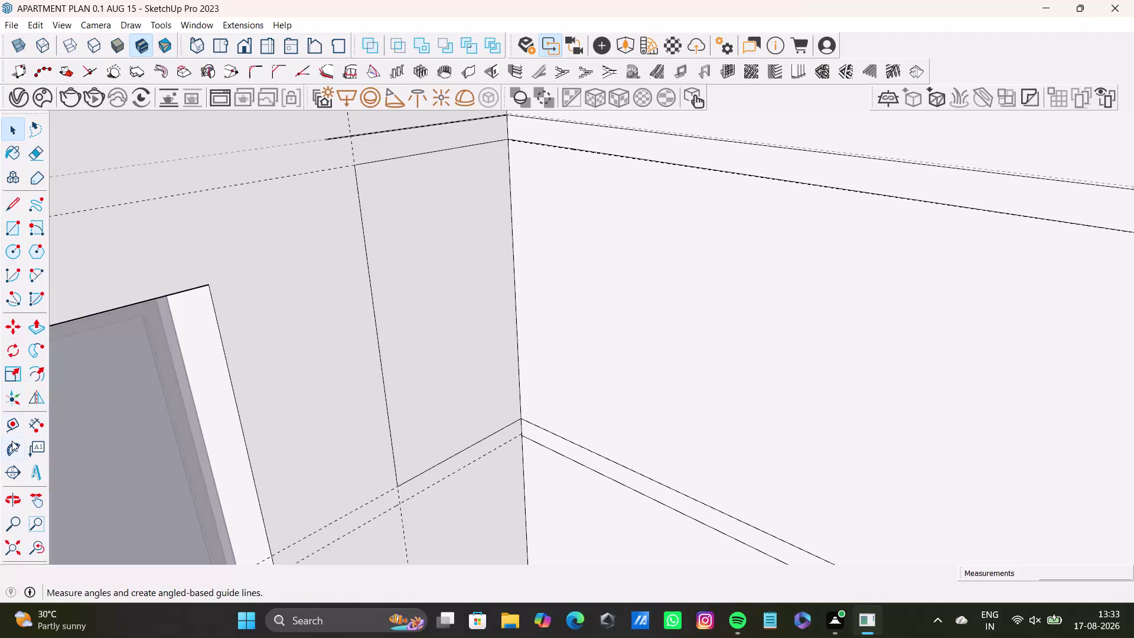
click(12, 422)
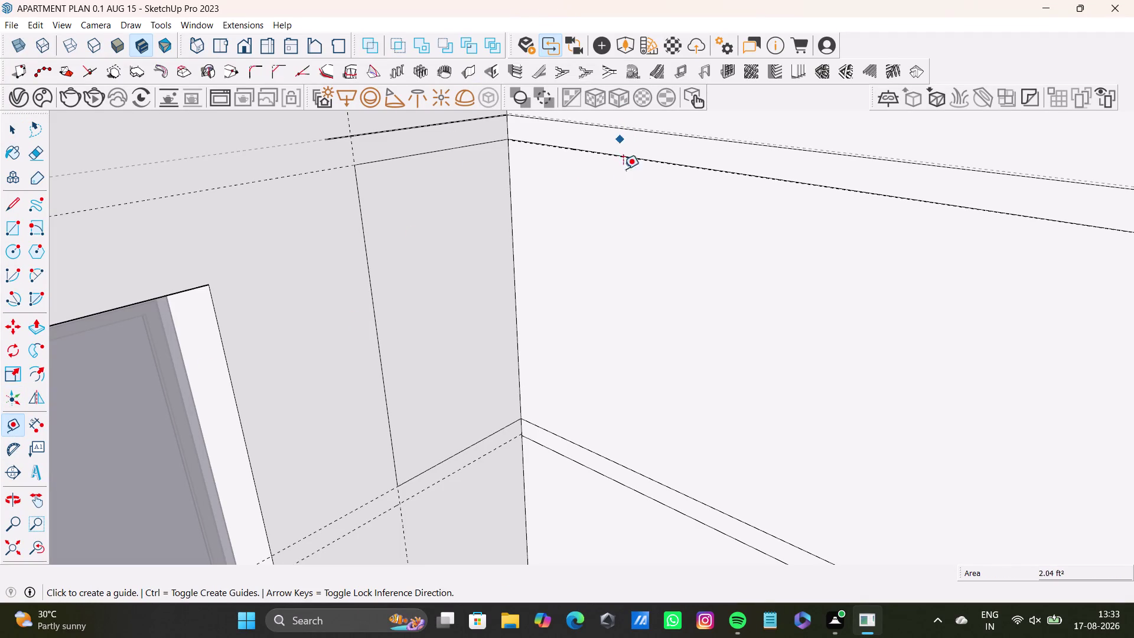
click(383, 373)
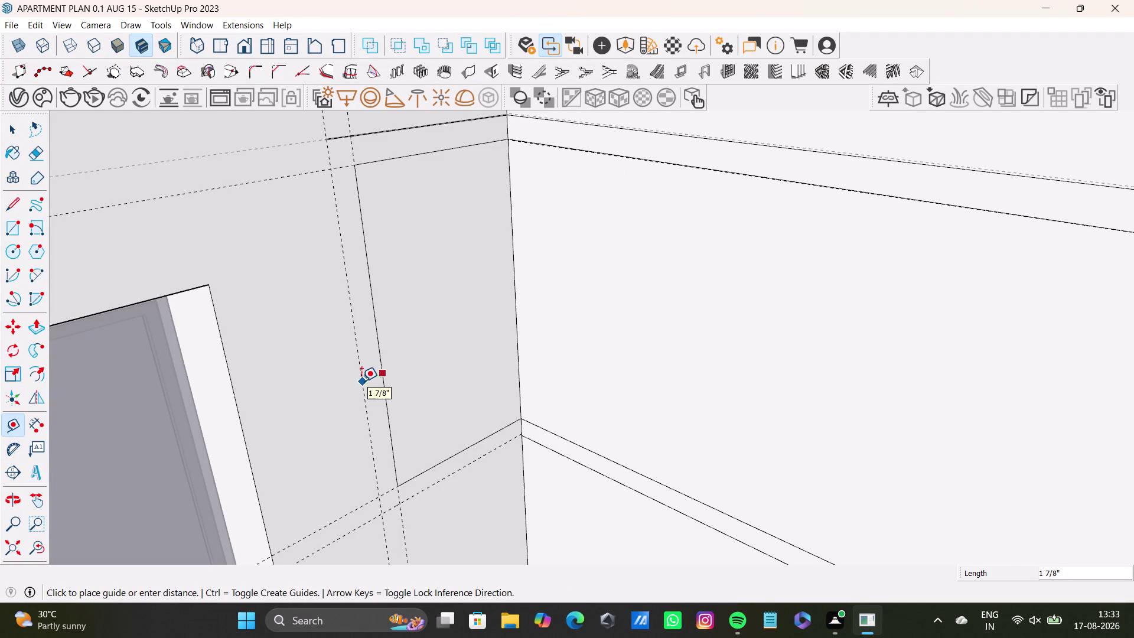
key(2)
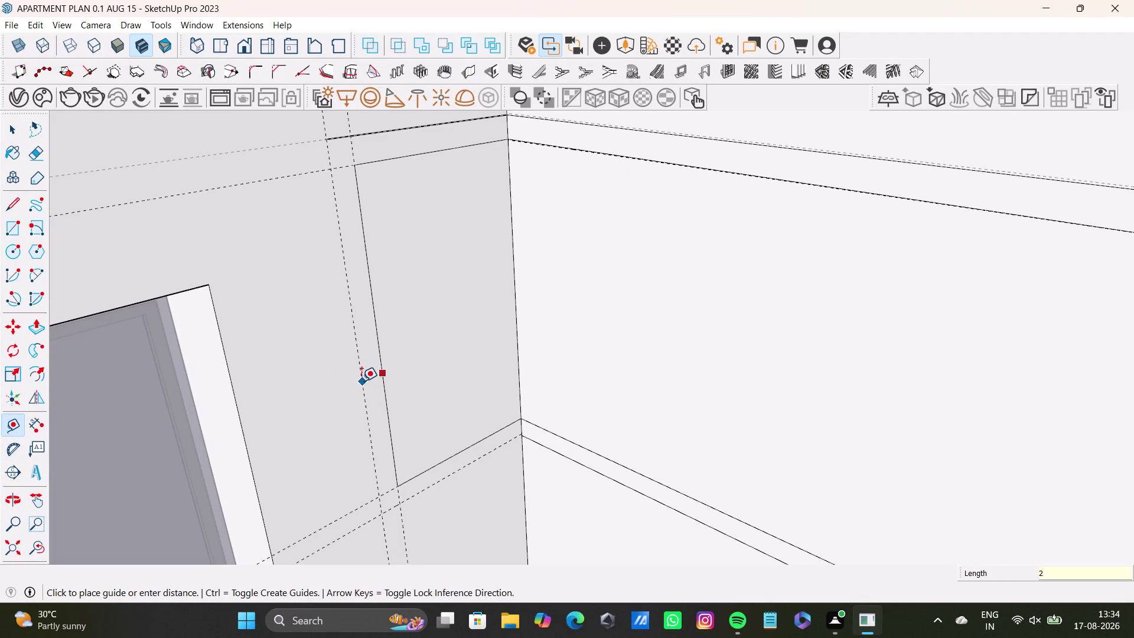
key(shift+quotedbl)
key(Return)
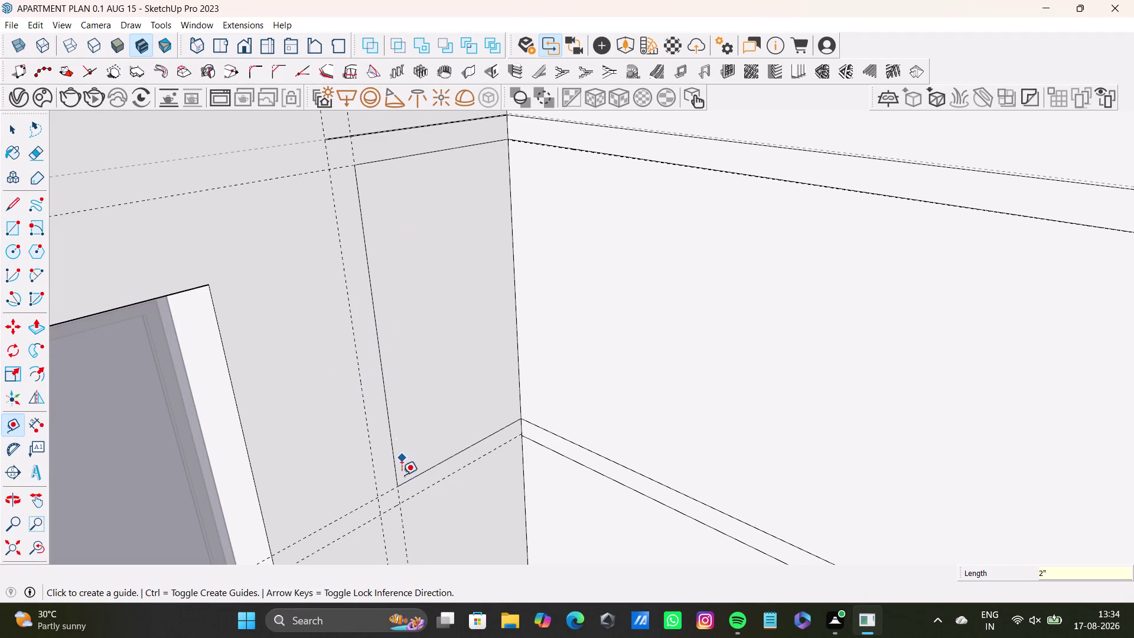
key(space)
scroll(up, 3)
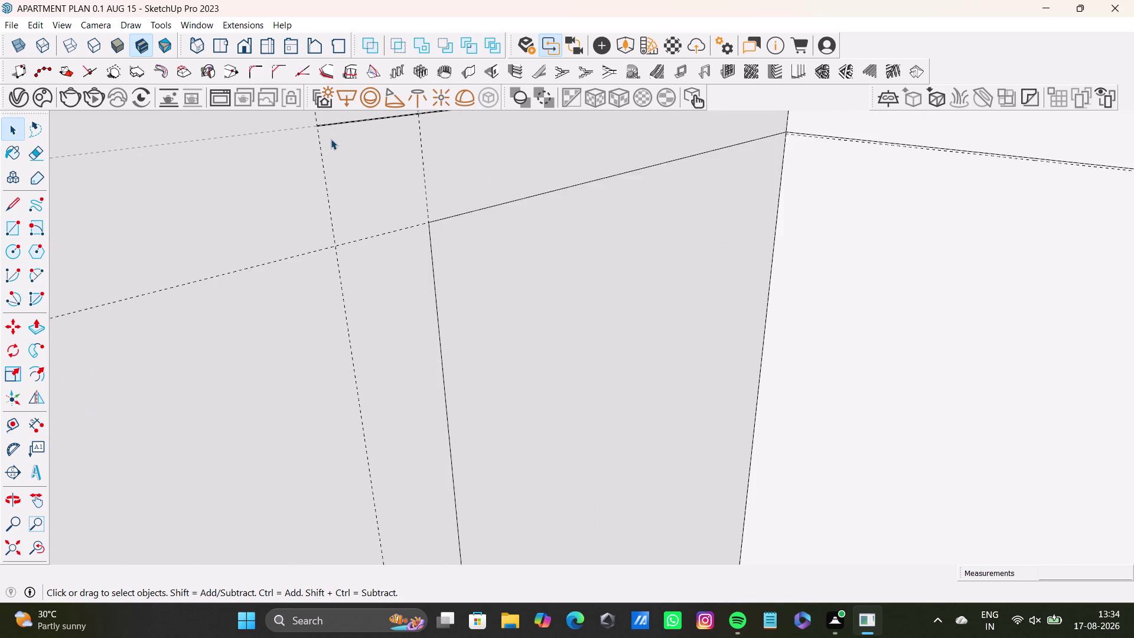
scroll(up, 3)
middle_drag(331, 139, 339, 293)
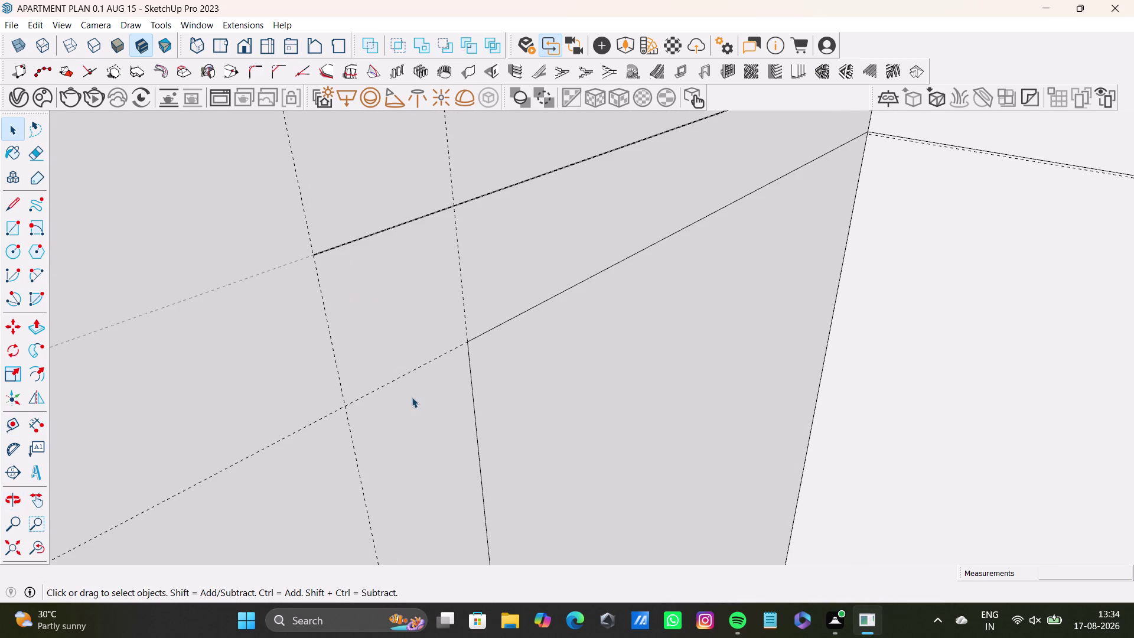
scroll(down, 3)
scroll(up, 3)
scroll(down, 3)
Draw a vertical edge along the 2-inch guide between its top and lower intersections.
middle_drag(461, 411, 422, 194)
click(16, 206)
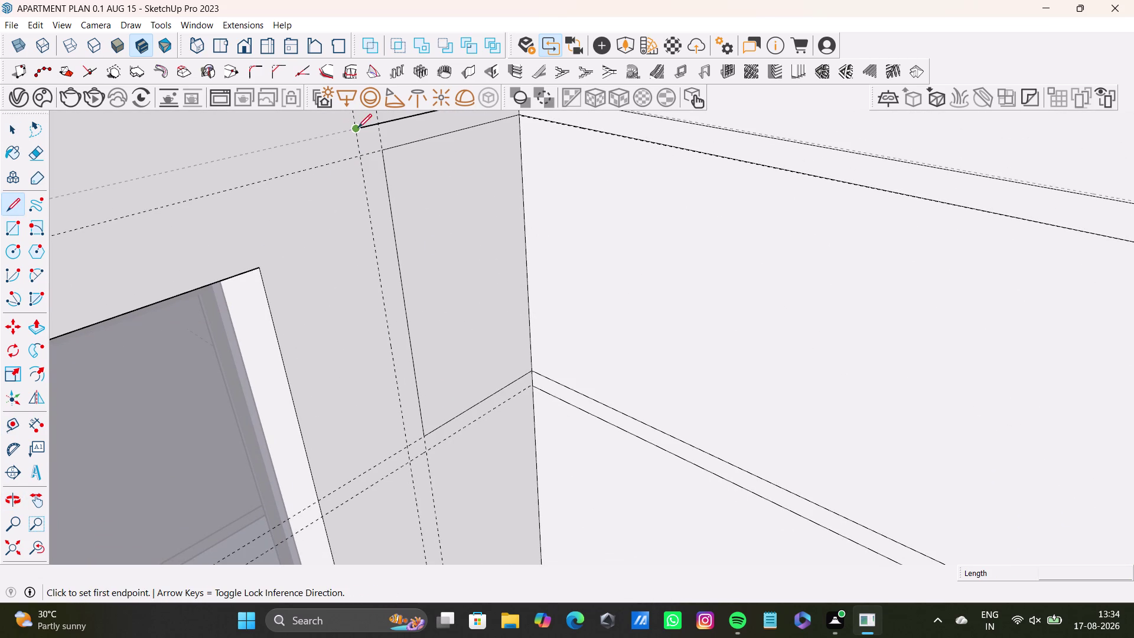
click(358, 127)
click(415, 457)
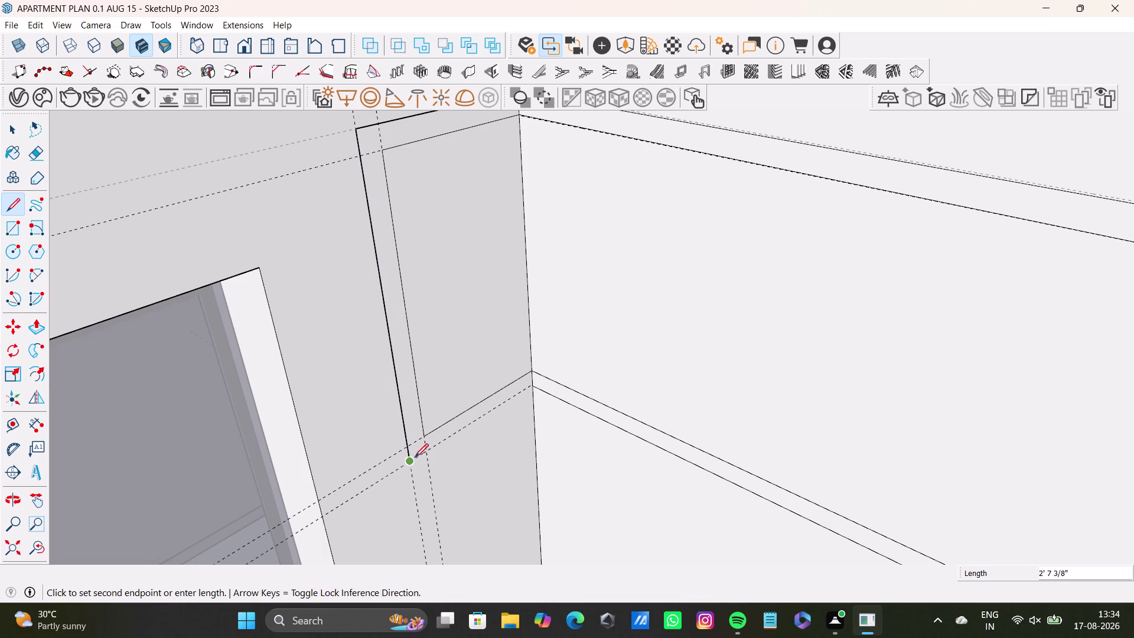
click(534, 386)
key(space)
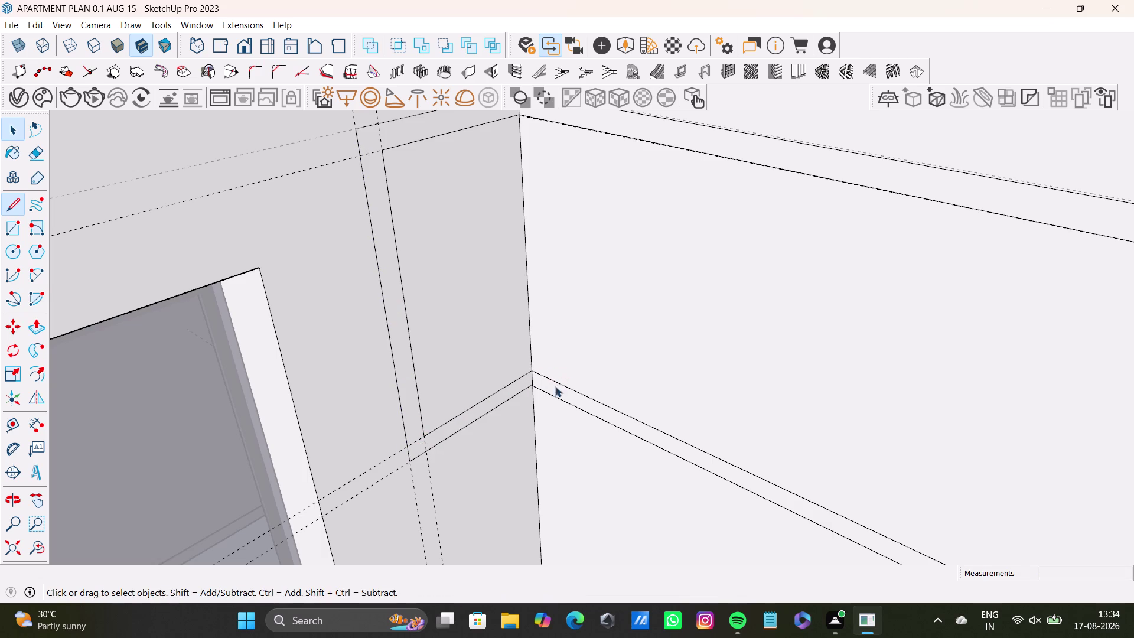
scroll(down, 3)
scroll(up, 3)
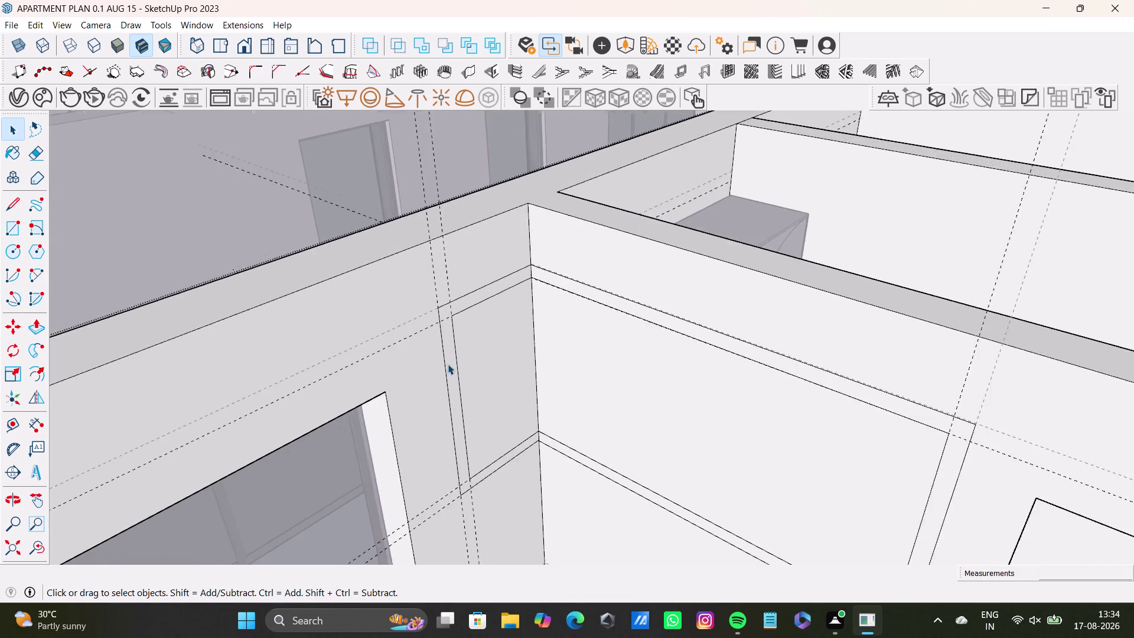
scroll(up, 3)
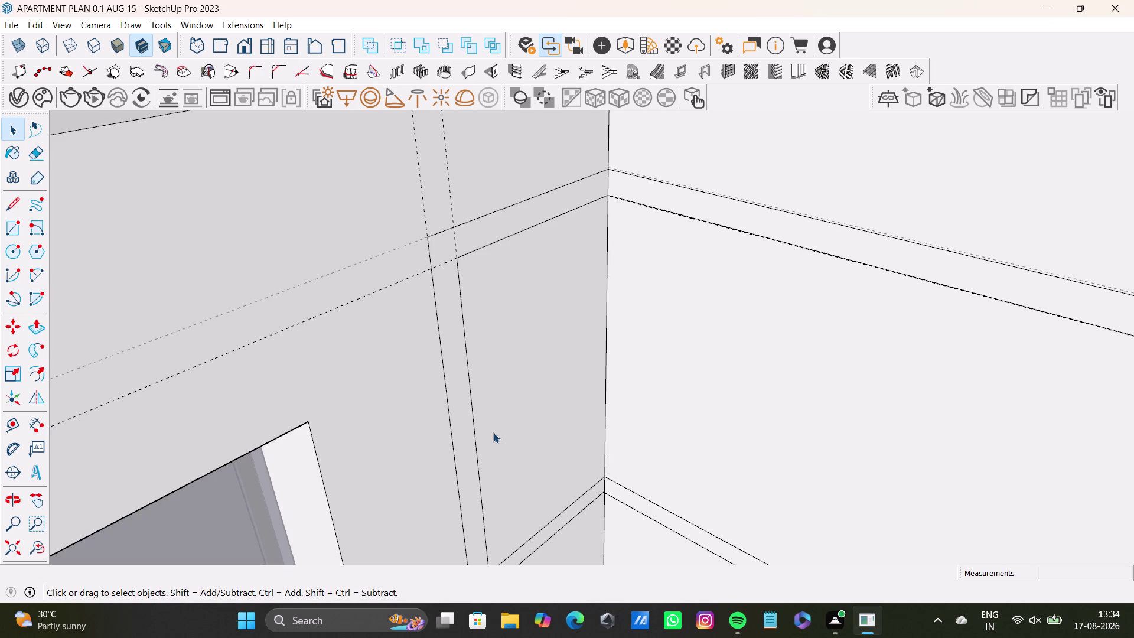
Orbit around the corner wall to bring the new frame strip outline into view.
key(space)
scroll(down, 3)
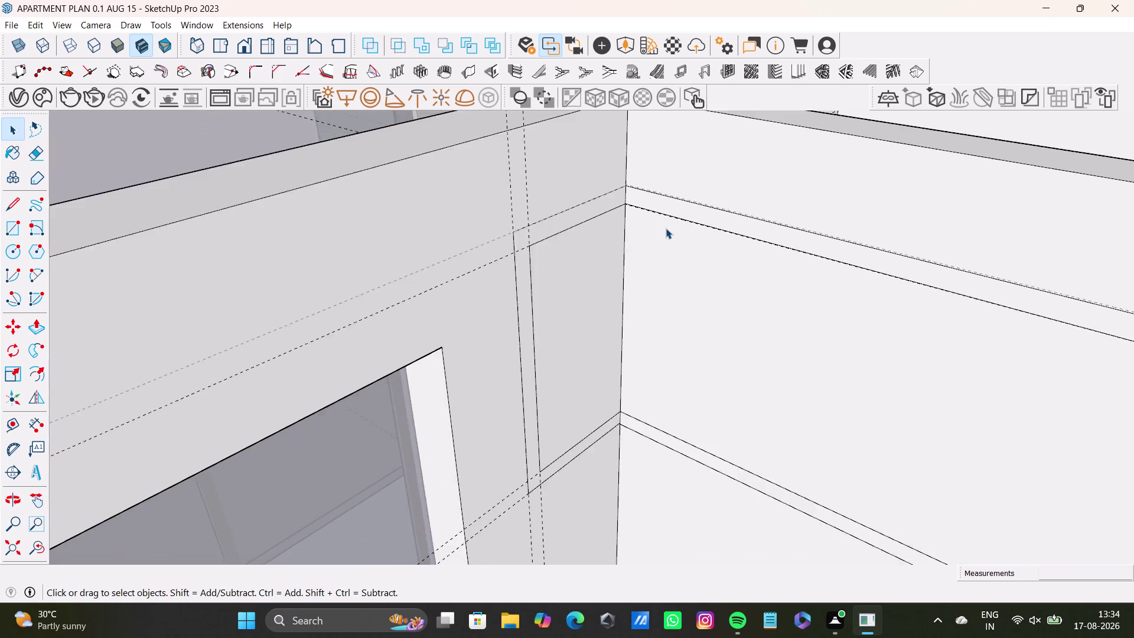
scroll(down, 3)
middle_drag(679, 237, 509, 253)
scroll(up, 3)
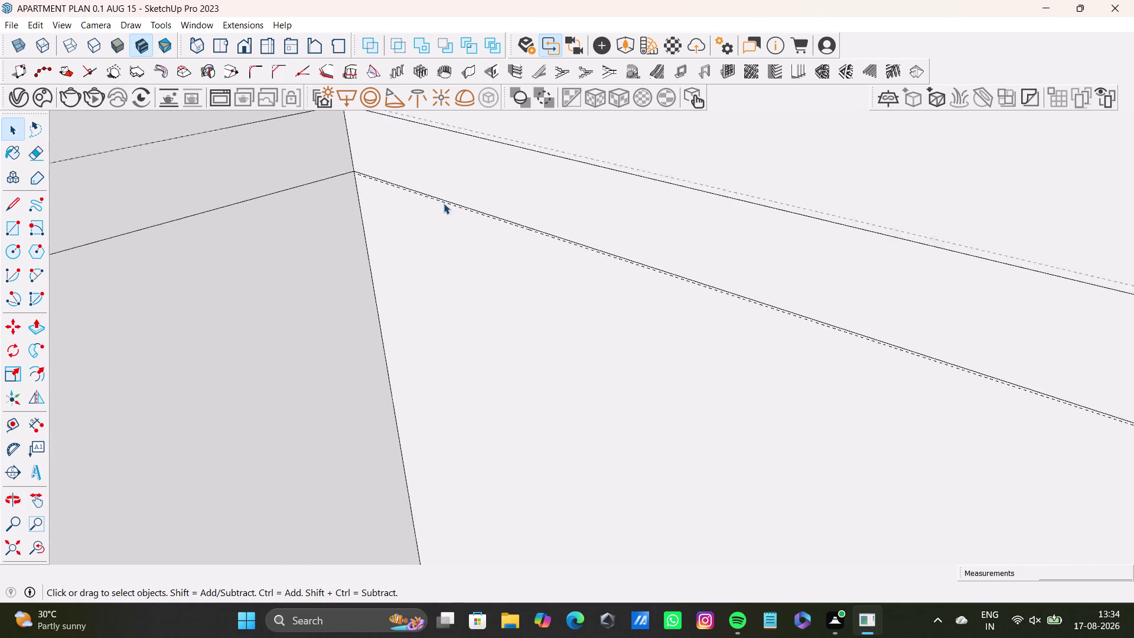
scroll(up, 3)
middle_drag(395, 192, 517, 317)
scroll(down, 3)
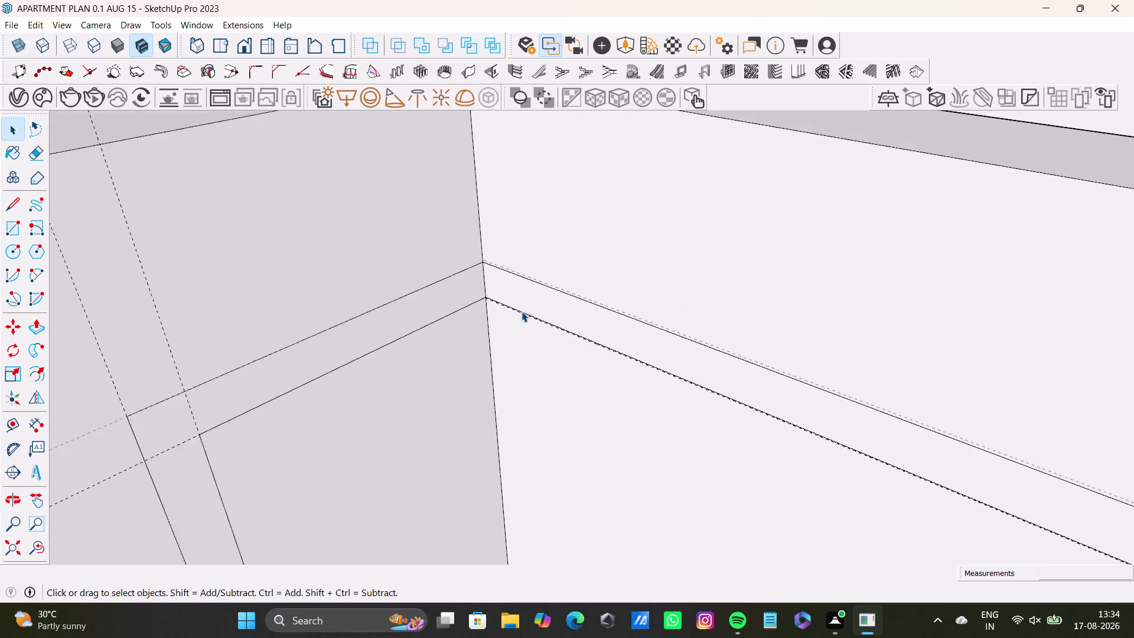
scroll(down, 3)
middle_drag(522, 311, 486, 224)
key(space)
Push/pull the vertical frame strip 6 inches out, then select the long upper-wall strip face.
click(385, 244)
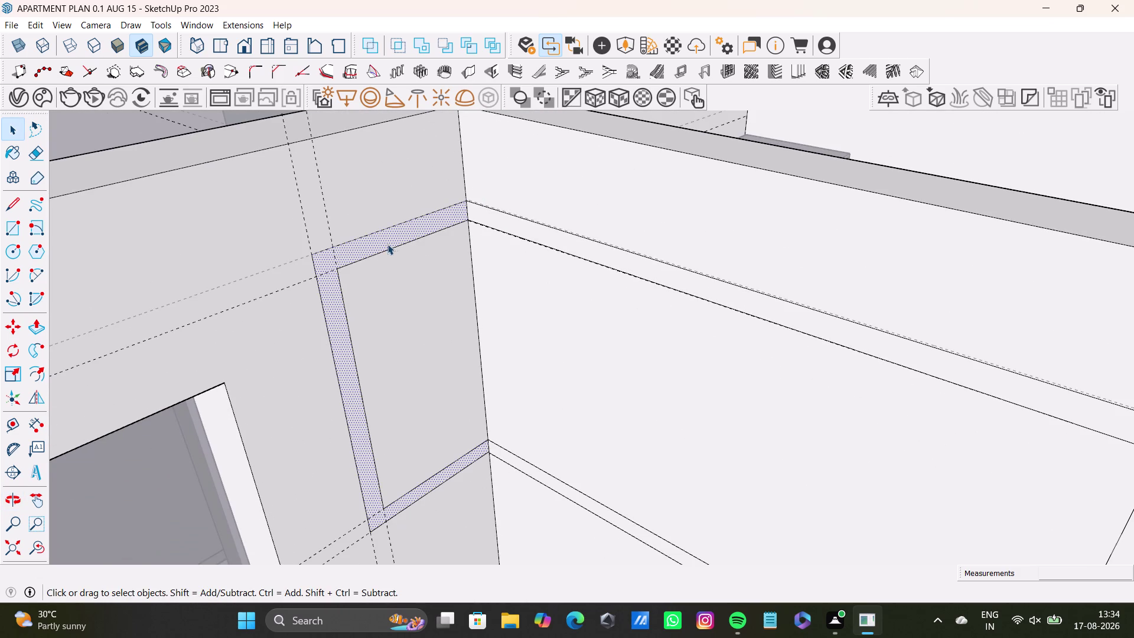
key(p)
drag(383, 240, 384, 239)
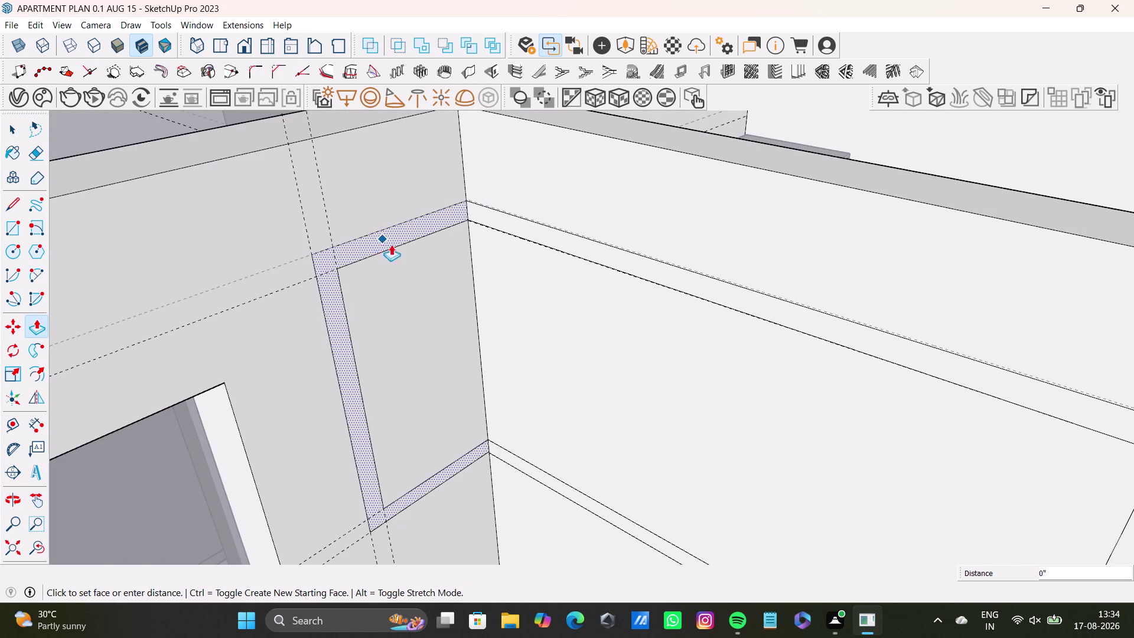
drag(384, 239, 419, 281)
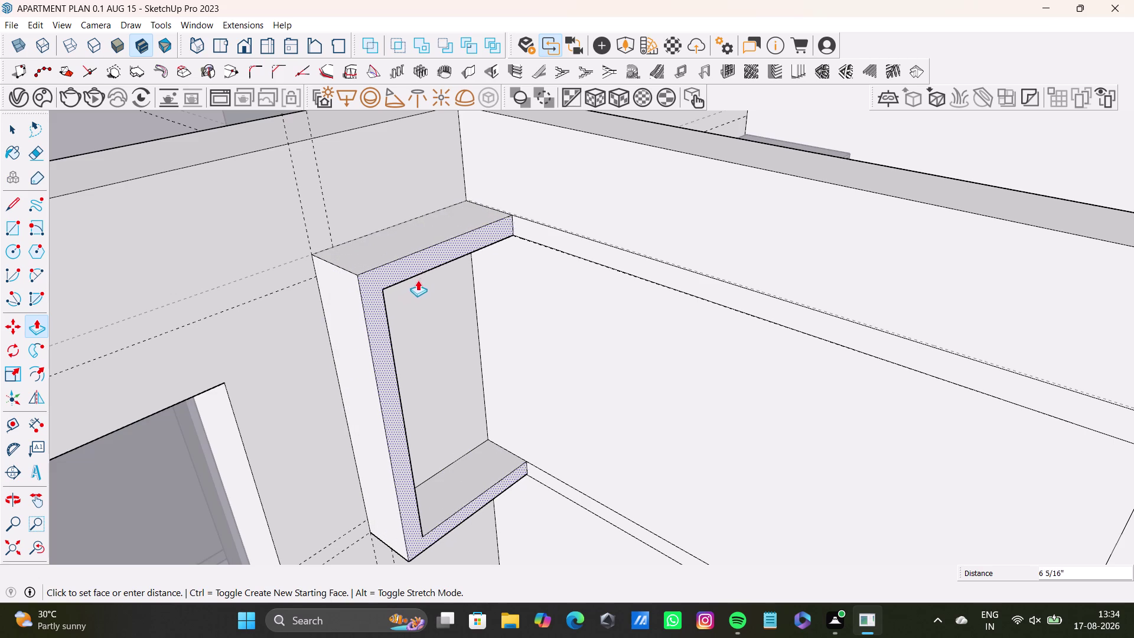
drag(419, 280, 416, 279)
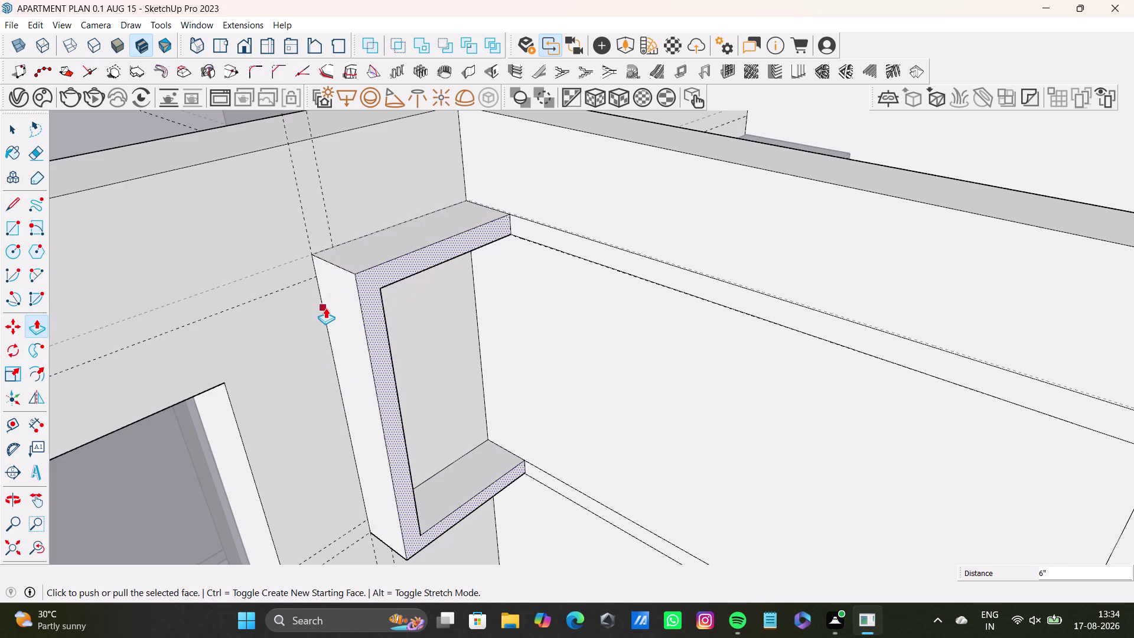
key(space)
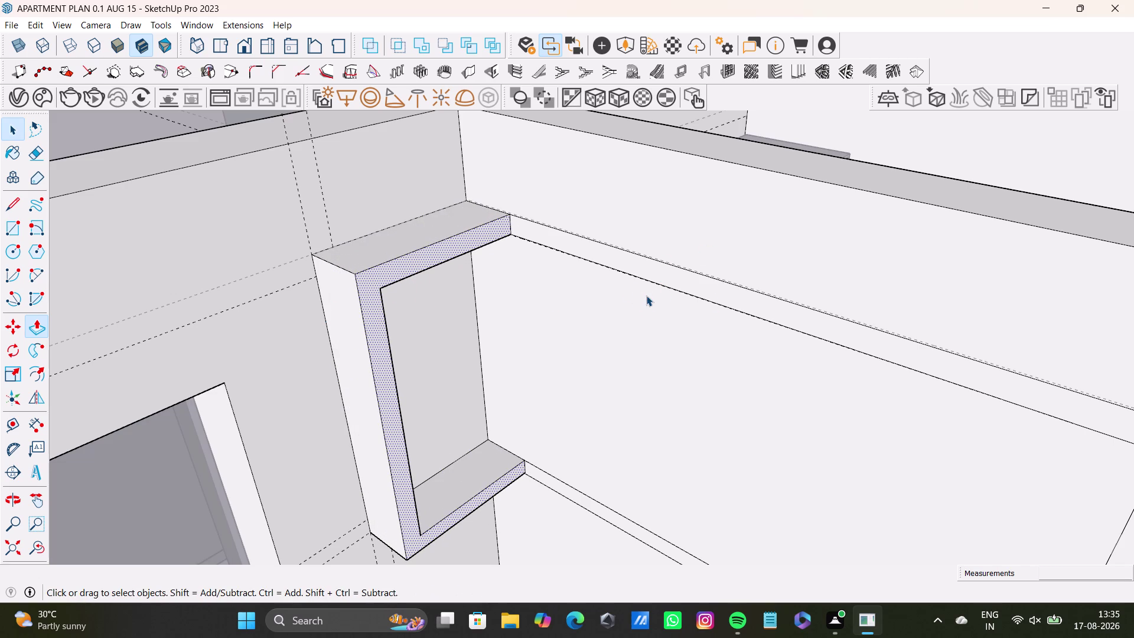
click(642, 268)
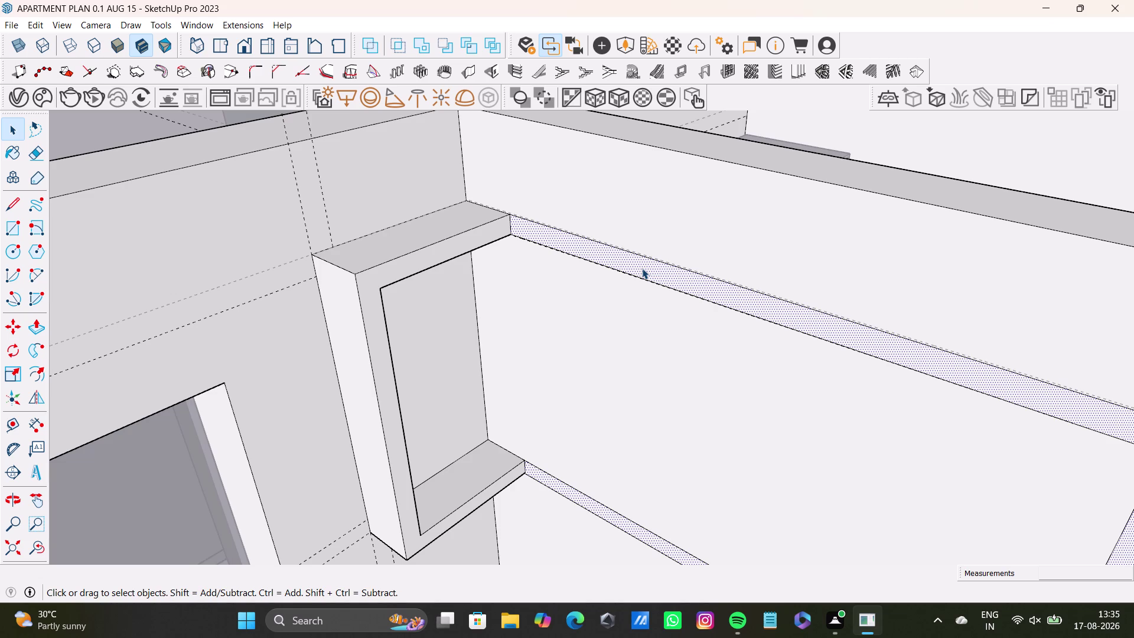
Push/pull the upper-wall strip outward to match the frame depth.
click(642, 268)
key(p)
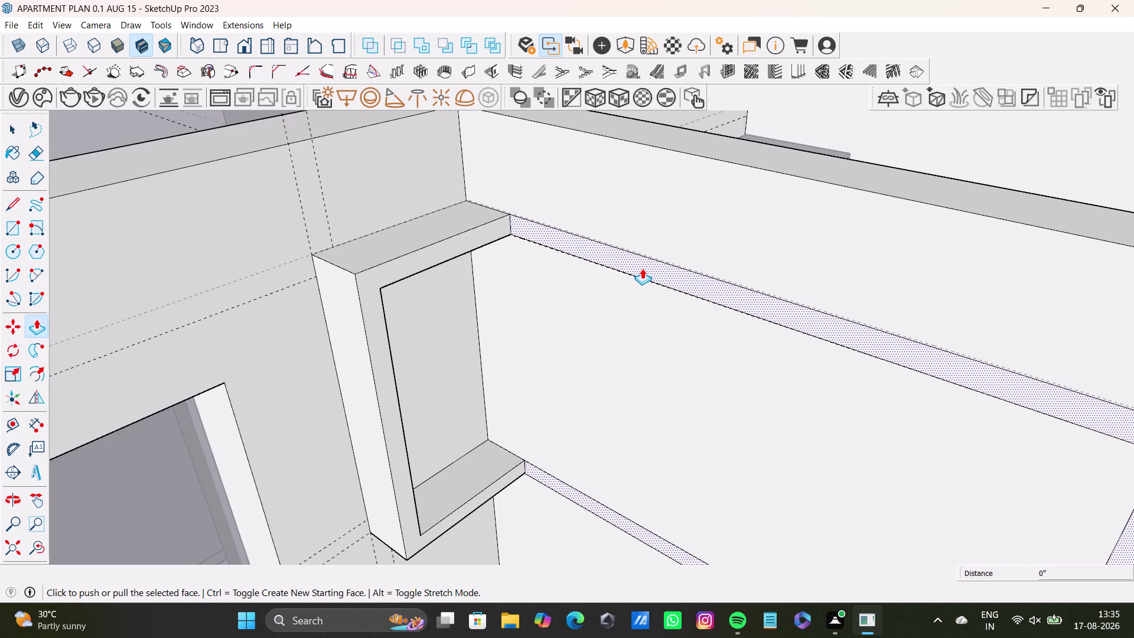
drag(642, 268, 614, 292)
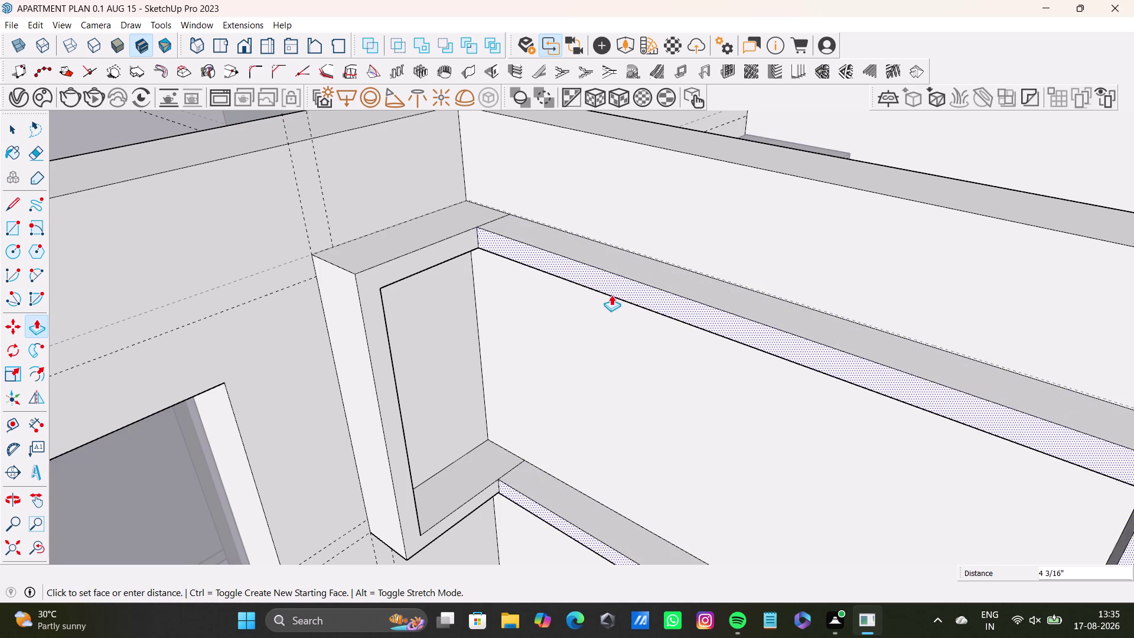
drag(614, 293, 605, 299)
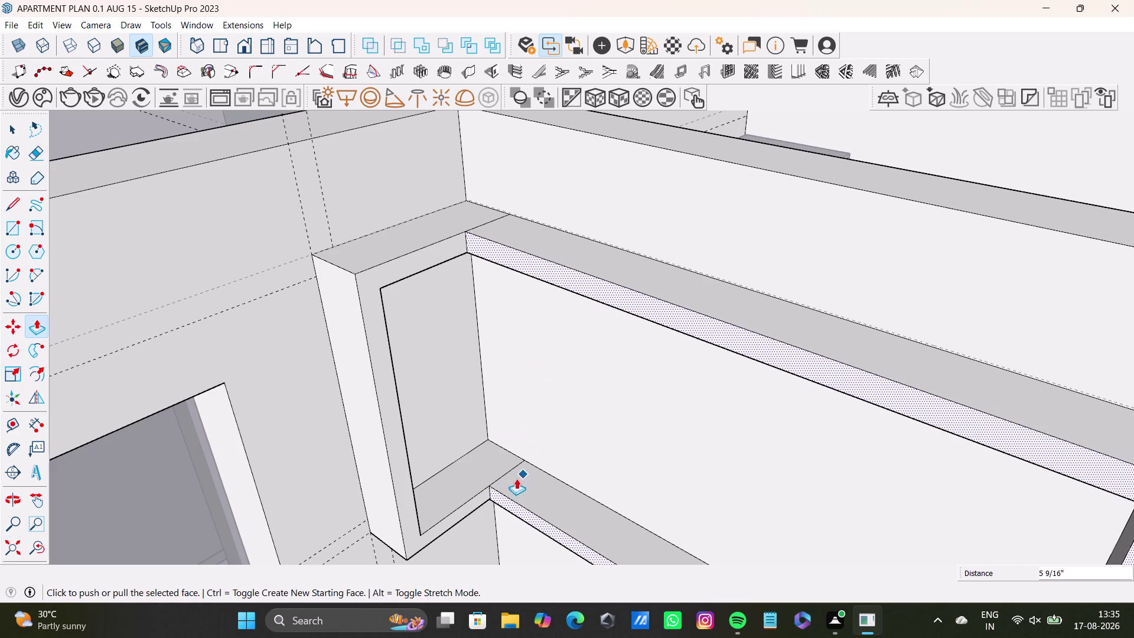
scroll(up, 3)
key(space)
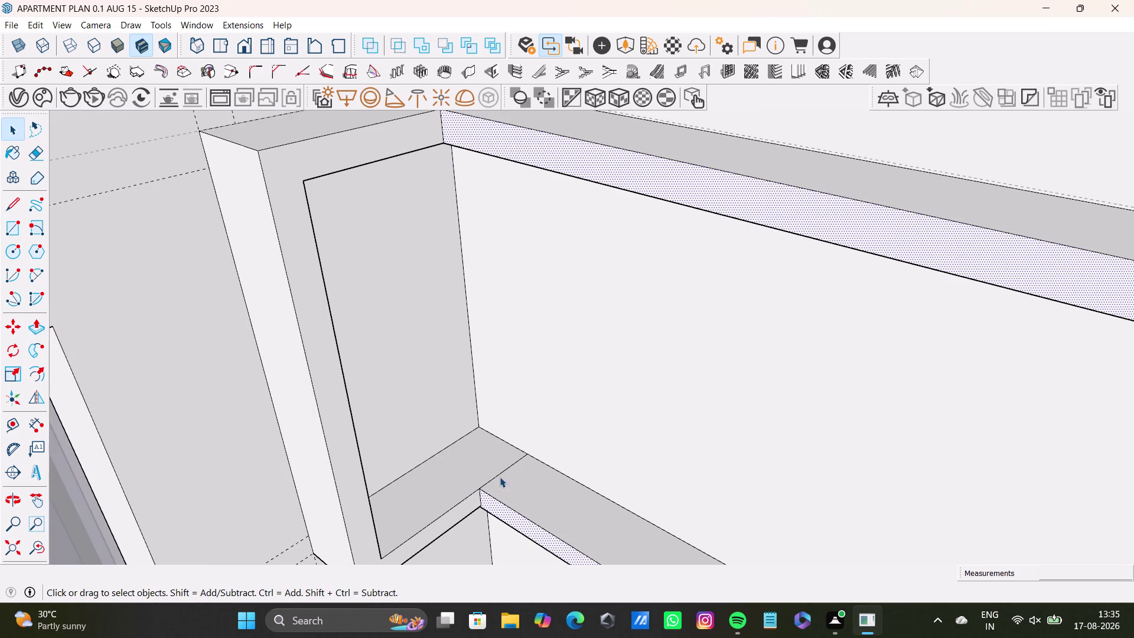
Delete the stray edges at the inner corner where the two strips meet.
click(499, 474)
key(Delete)
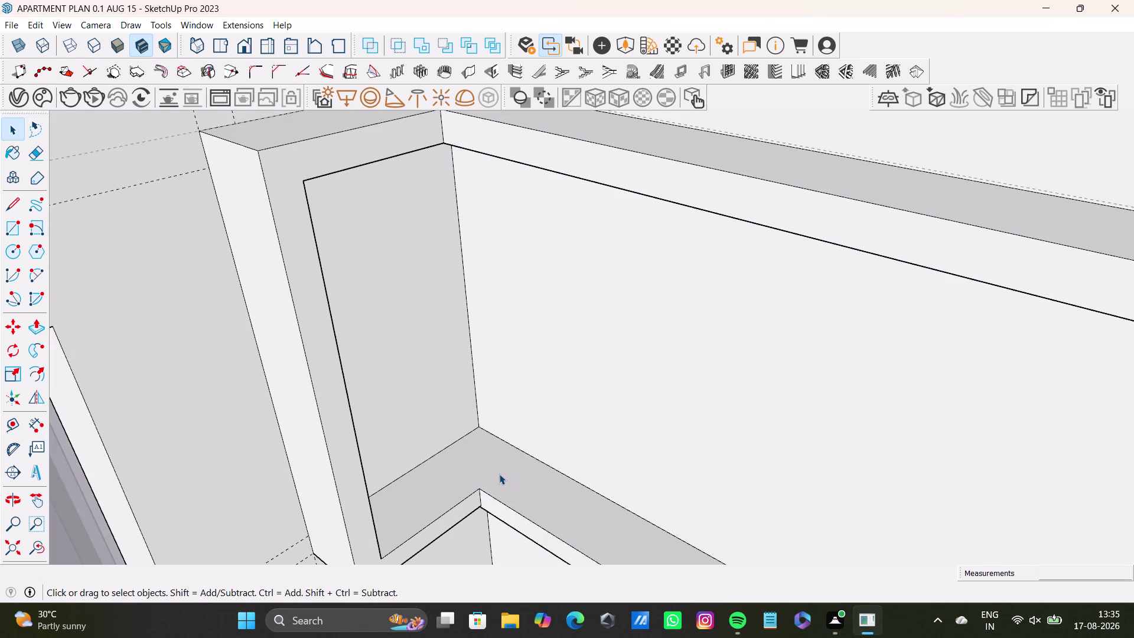
scroll(down, 3)
middle_drag(500, 345, 480, 475)
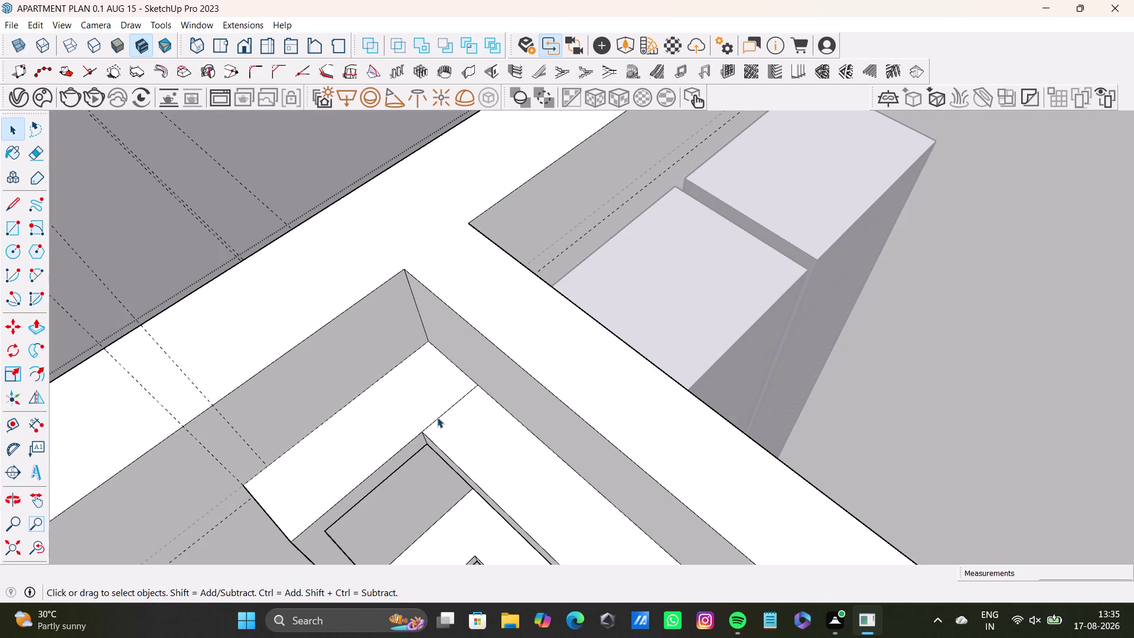
click(438, 415)
key(BackSpace)
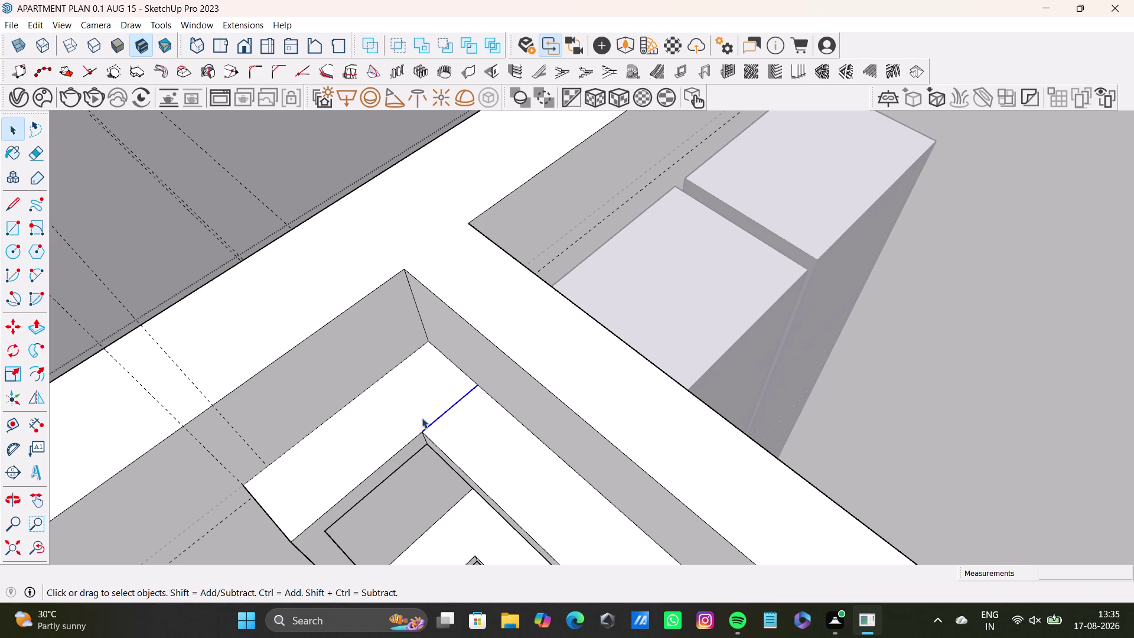
key(p)
key(space)
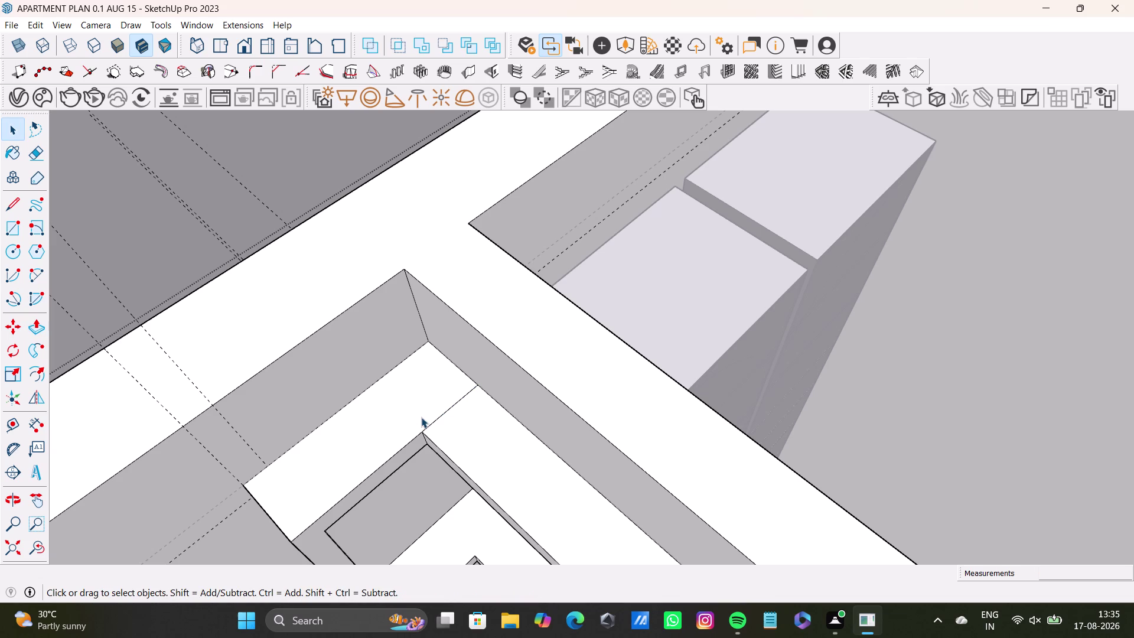
click(444, 409)
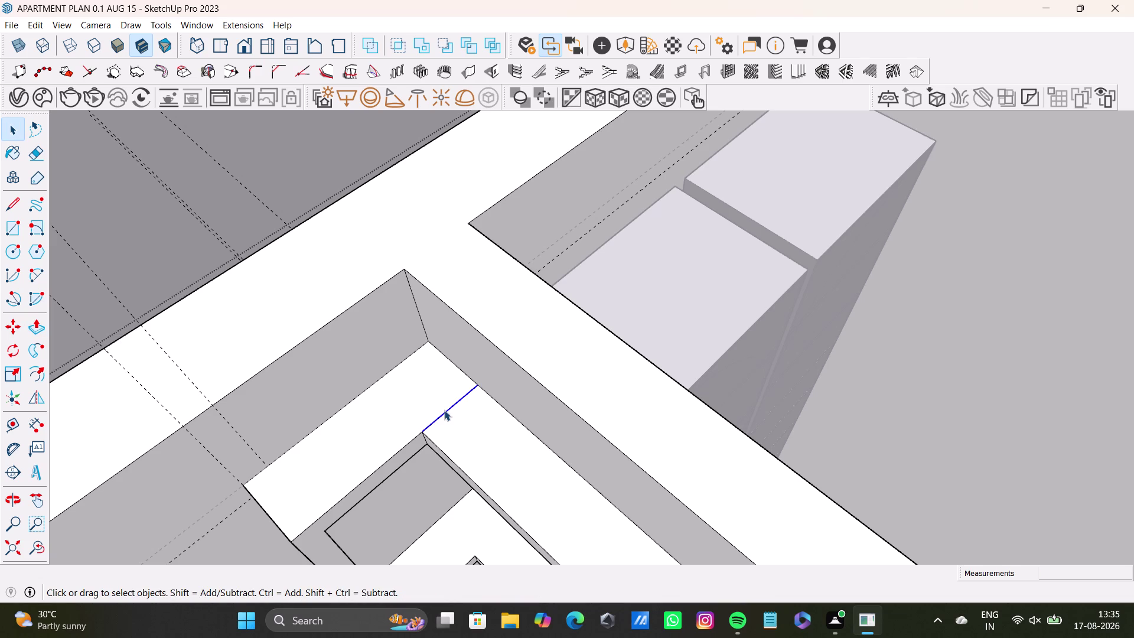
key(Delete)
scroll(down, 3)
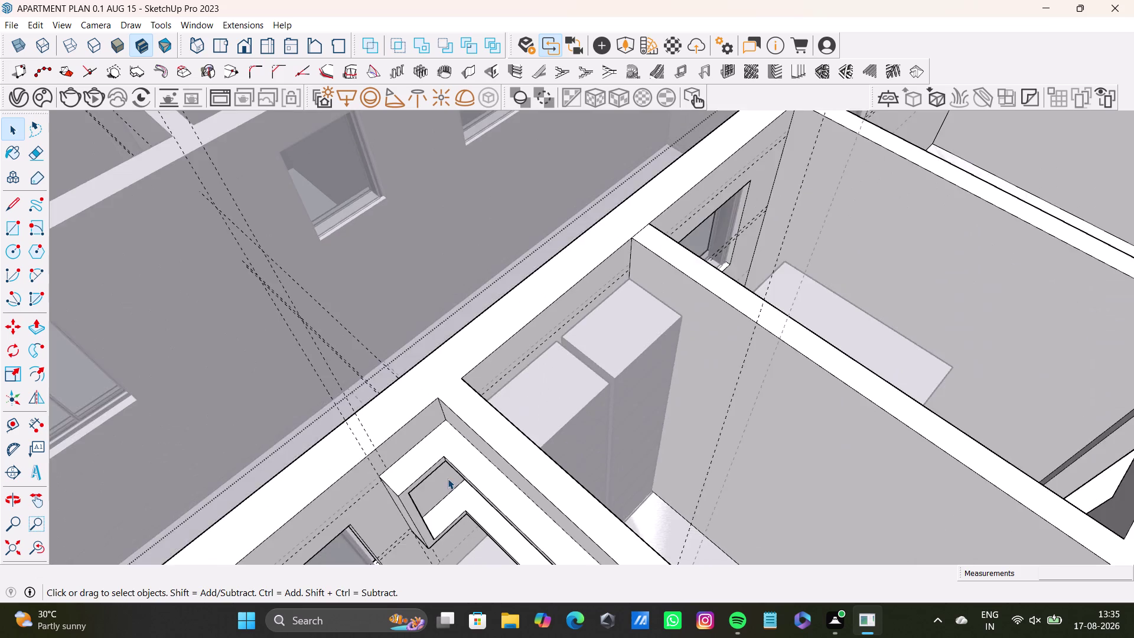
Push/pull the narrow face under the top rail out 2 1/8 inches.
middle_drag(457, 482, 575, 405)
scroll(up, 3)
middle_drag(558, 422, 471, 290)
middle_drag(471, 293, 469, 303)
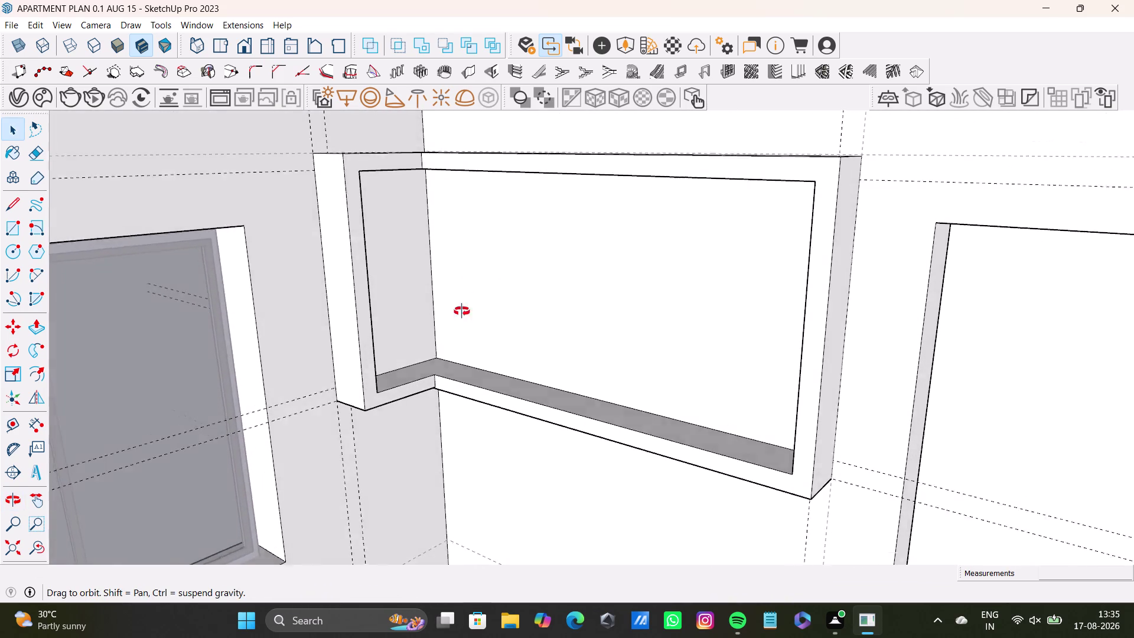
middle_drag(469, 302, 366, 435)
scroll(up, 3)
middle_drag(375, 418, 441, 386)
middle_drag(432, 303, 447, 356)
scroll(down, 3)
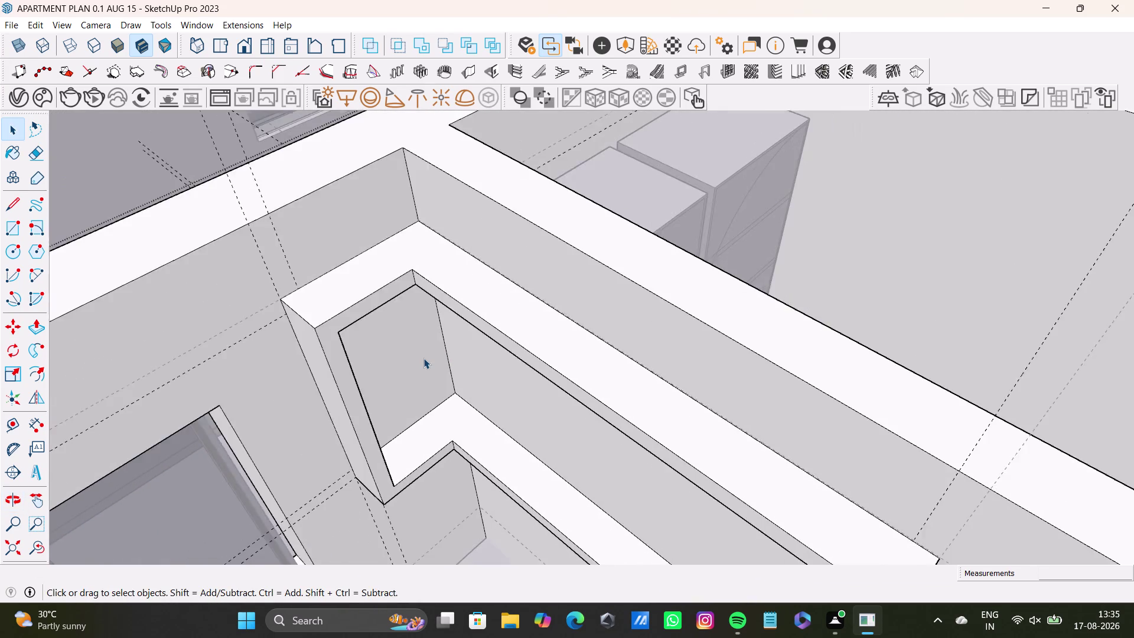
scroll(down, 3)
middle_drag(431, 355, 475, 287)
scroll(up, 3)
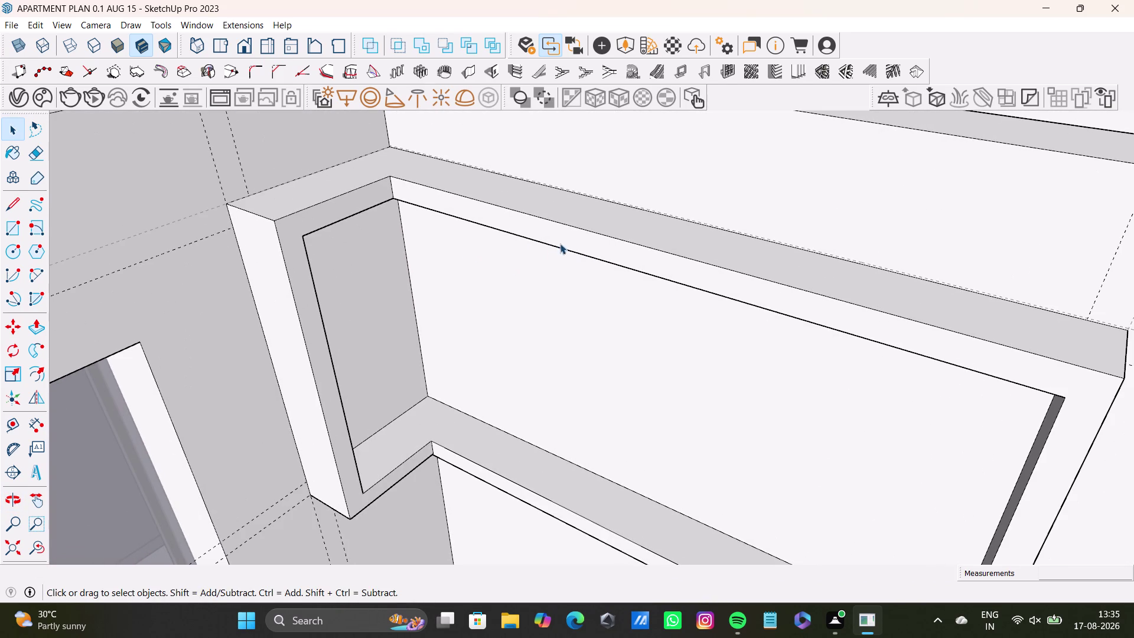
click(564, 241)
key(p)
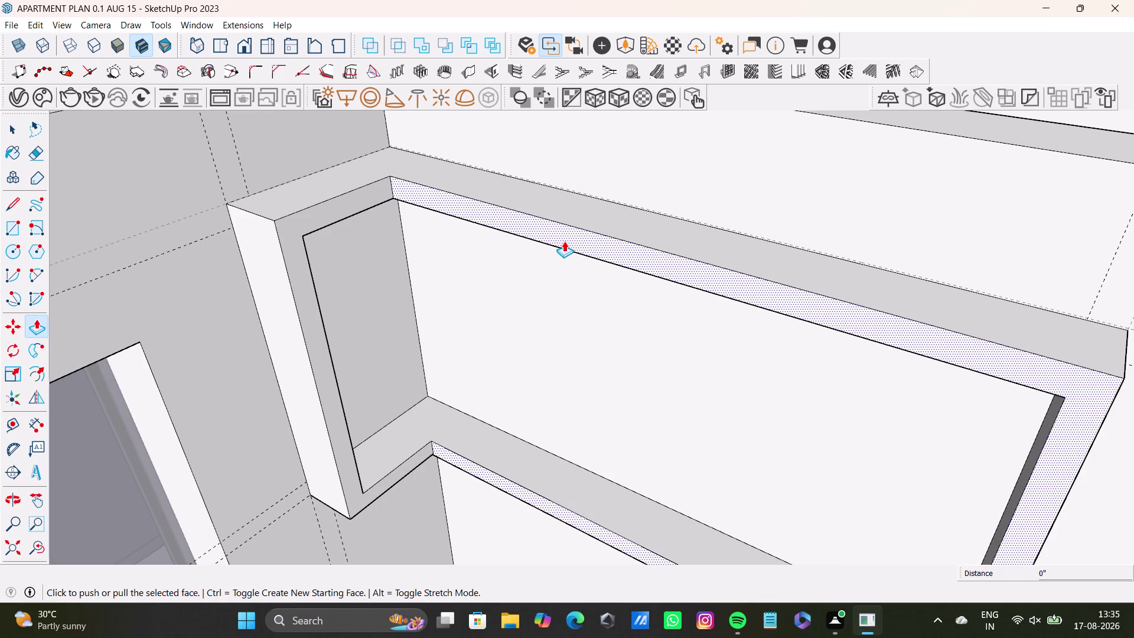
drag(564, 241, 547, 252)
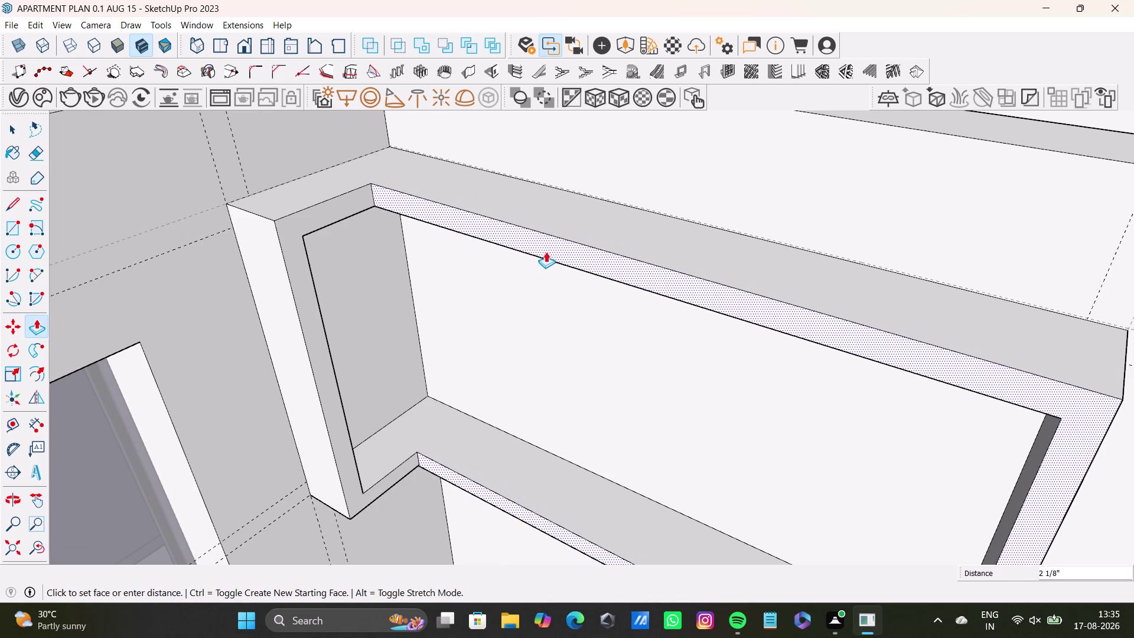
Push/pull the adjoining corner strip out 5/8 inch.
scroll(down, 3)
middle_drag(466, 417, 419, 480)
scroll(up, 3)
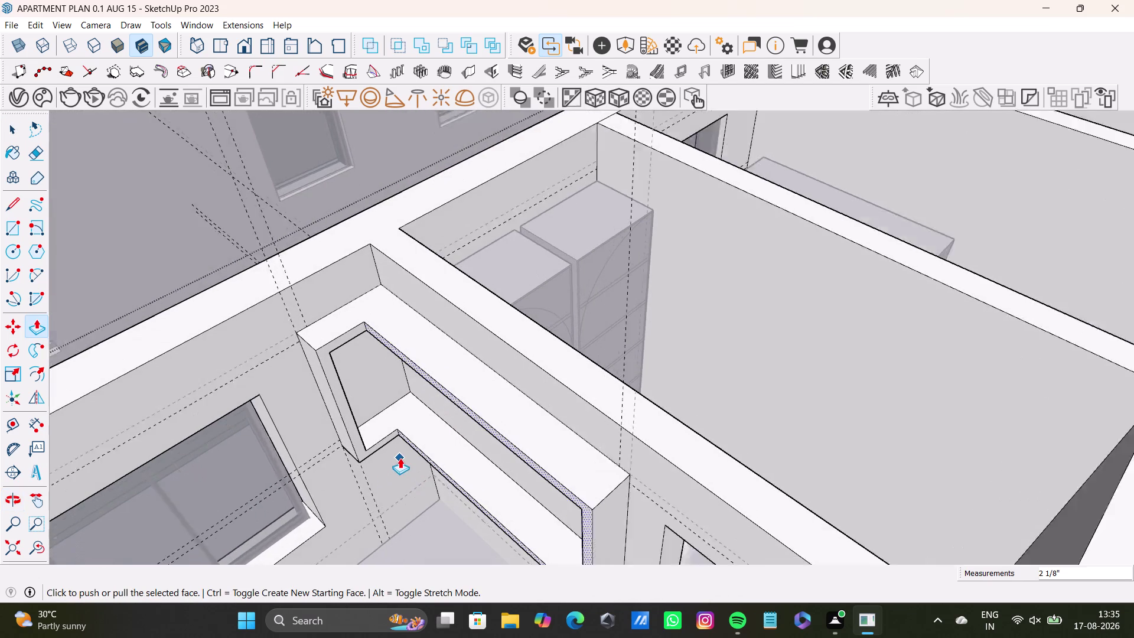
scroll(up, 3)
middle_drag(421, 452, 464, 407)
drag(520, 337, 527, 335)
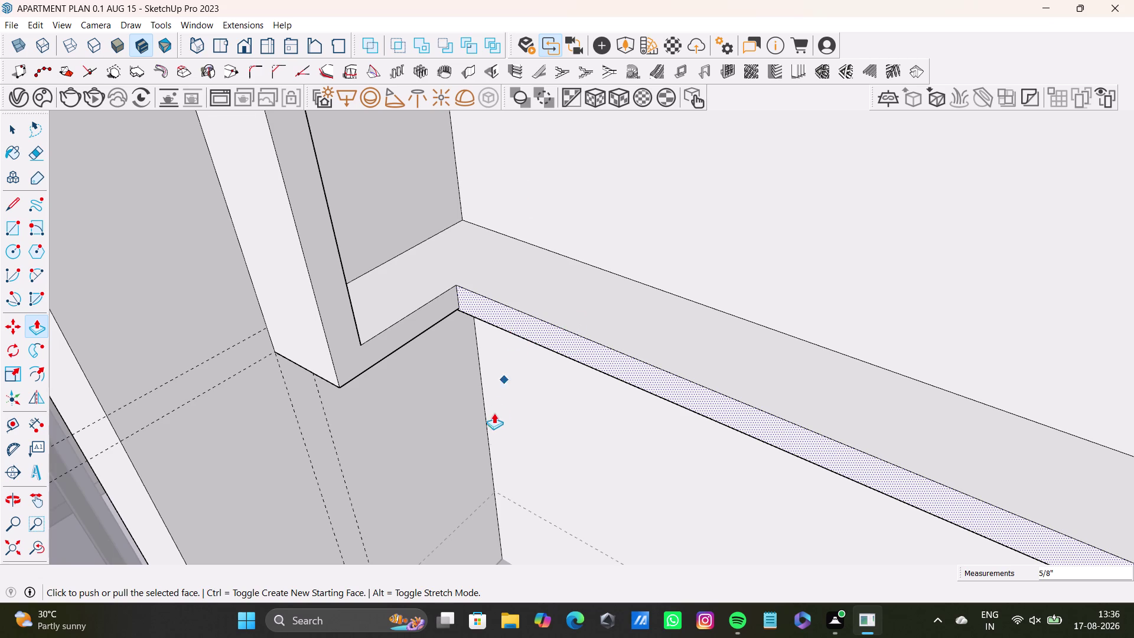
Zoom in on the corner gap and finish the pending extrusion there.
scroll(down, 3)
scroll(up, 3)
scroll(up, 3)
middle_drag(531, 386, 537, 279)
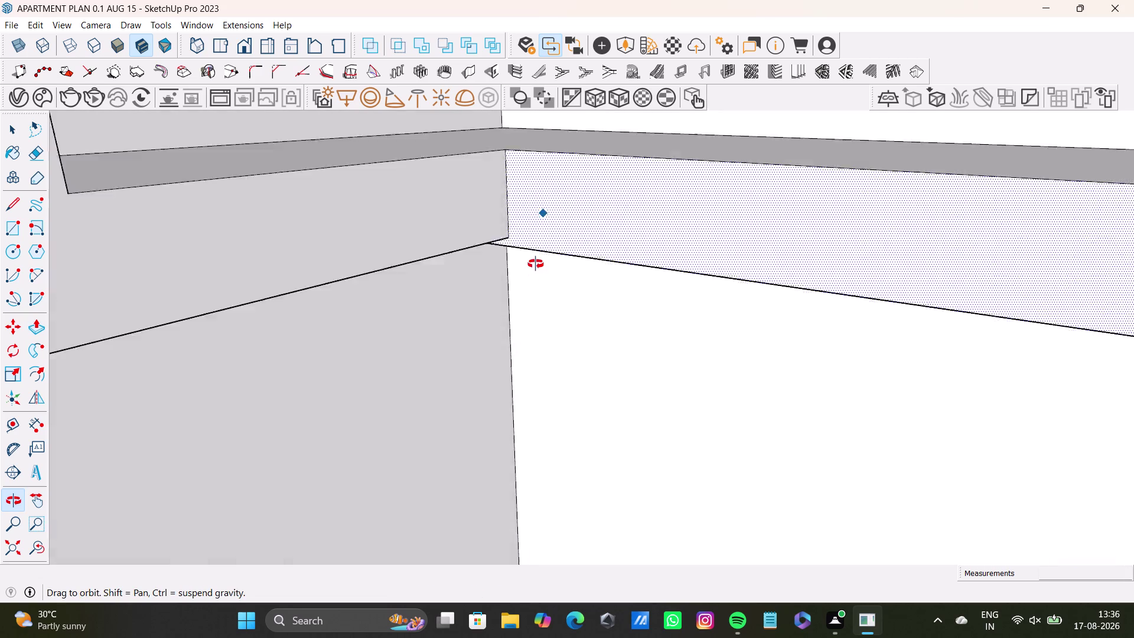
middle_drag(537, 279, 523, 254)
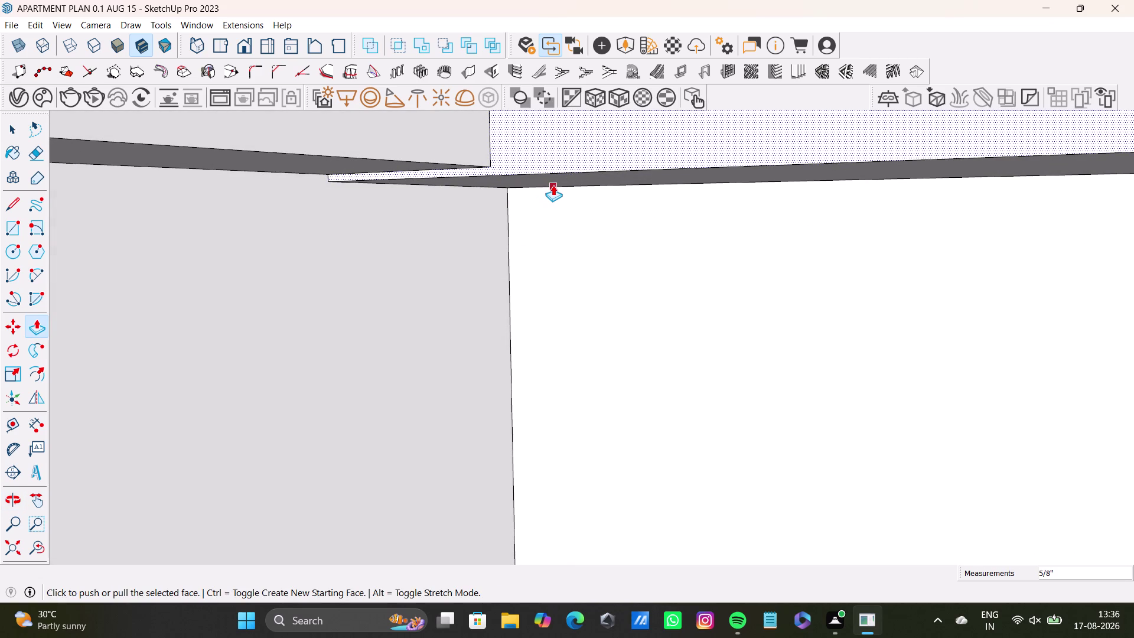
click(552, 185)
key(space)
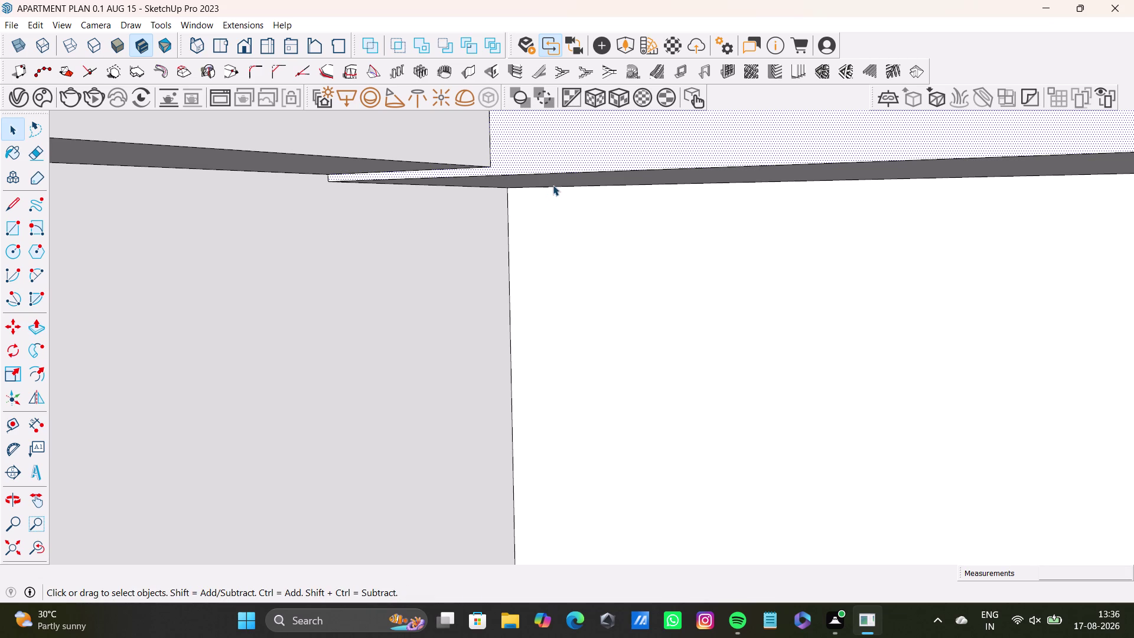
Push/pull the thin sliver face 3/16 inch to close the gap.
click(552, 185)
click(555, 178)
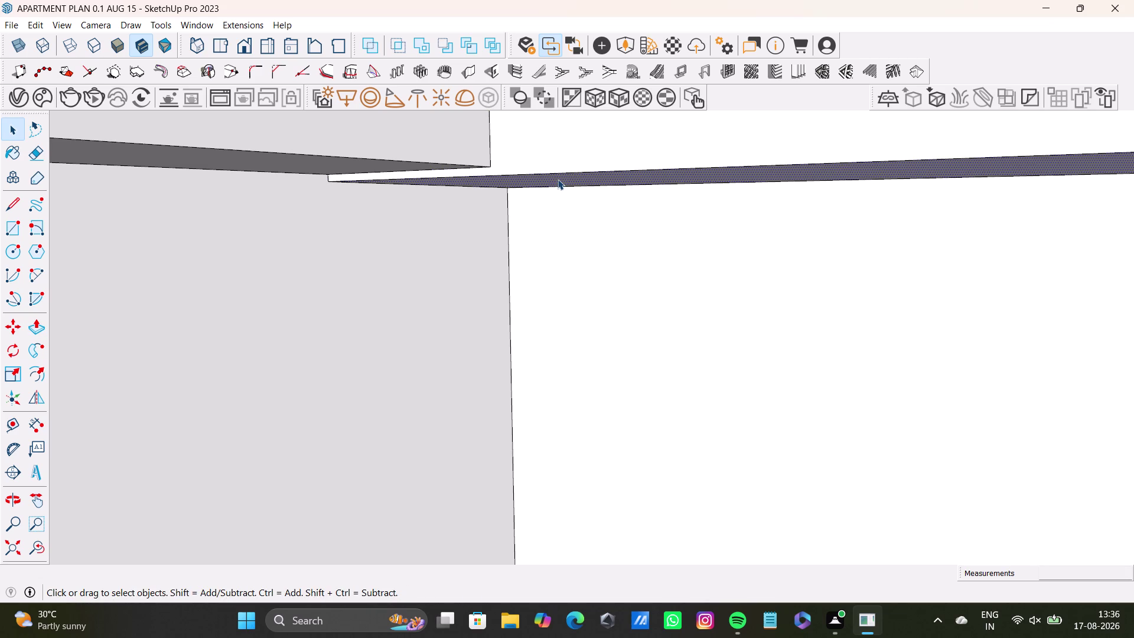
key(p)
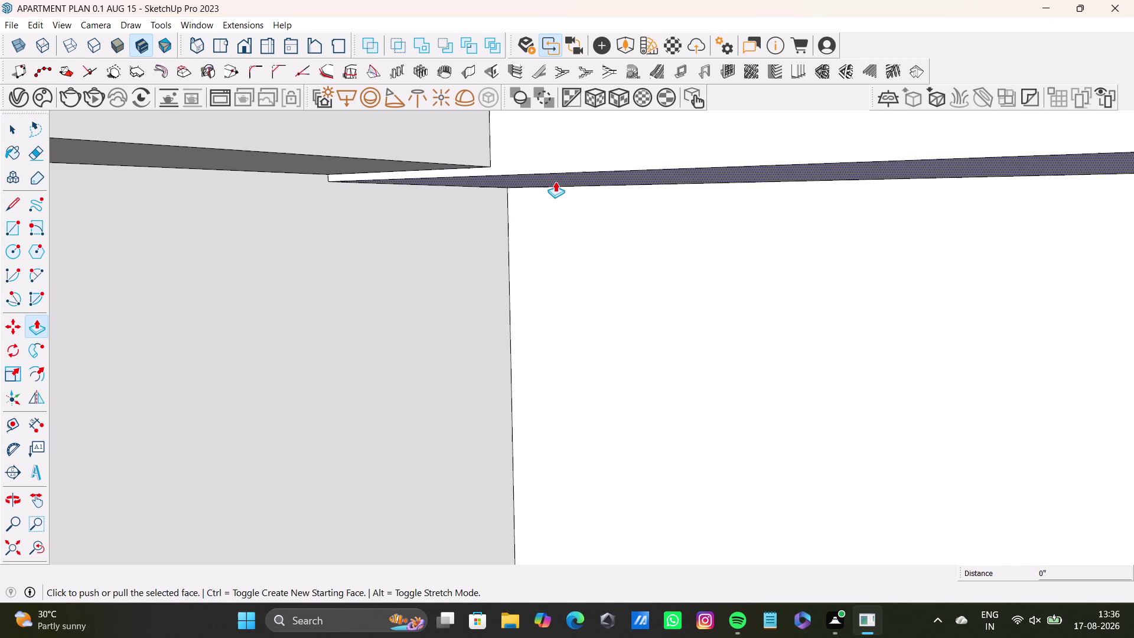
drag(555, 181, 563, 168)
middle_drag(480, 231, 472, 266)
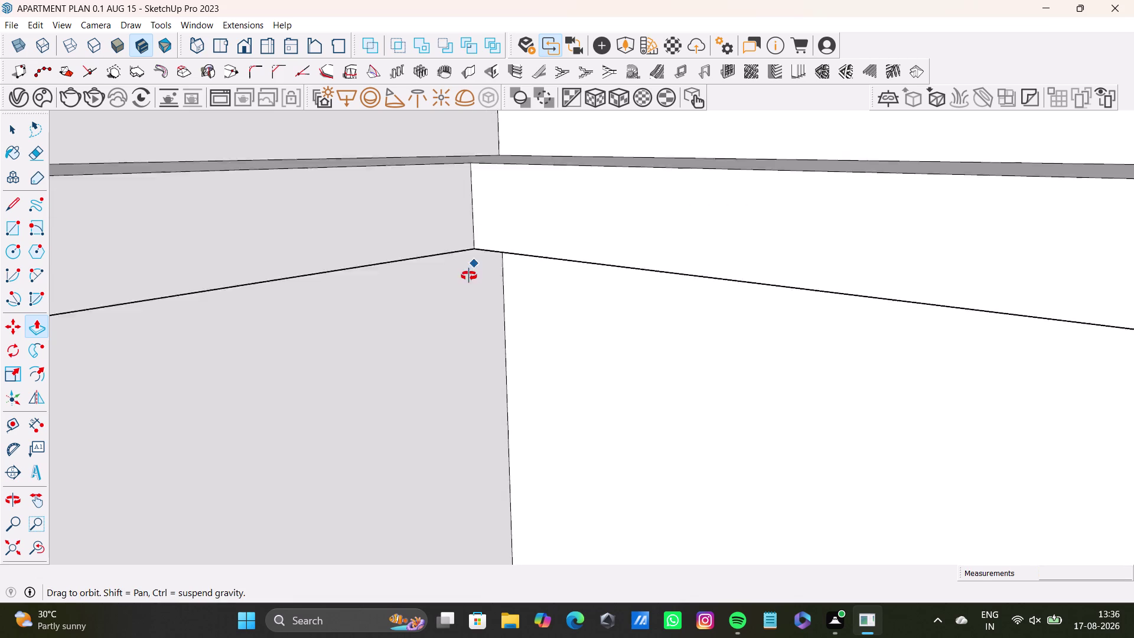
middle_drag(472, 267, 449, 378)
scroll(down, 3)
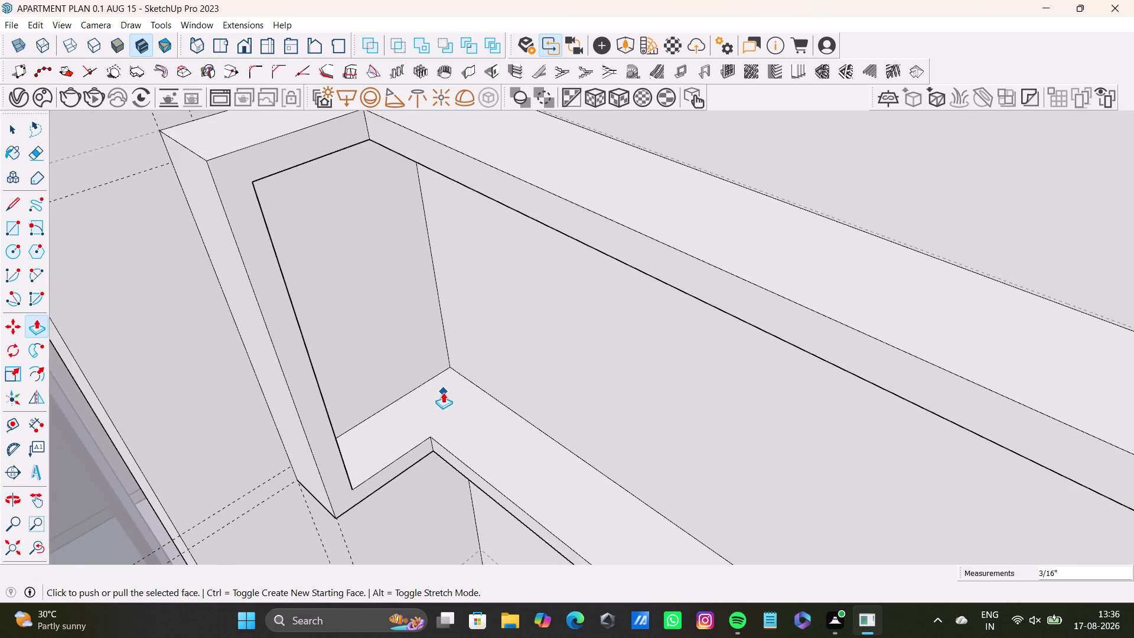